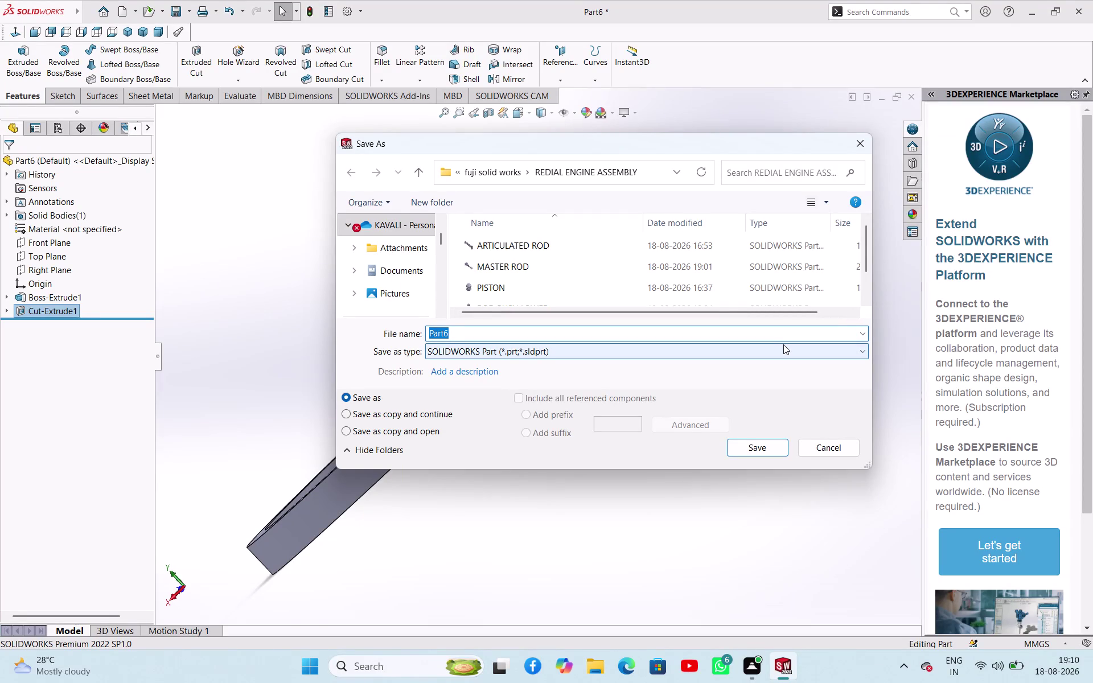
Save the split ring as PISTON RING and start a new document.
text(PI)
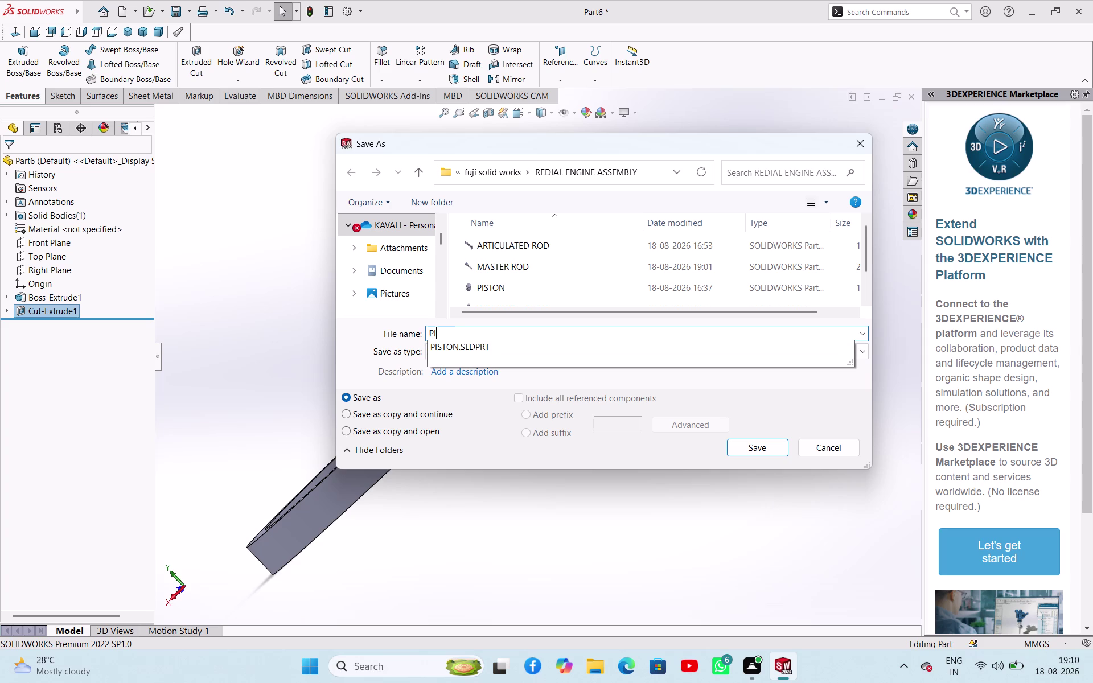
text(STON)
key(space)
text(RING)
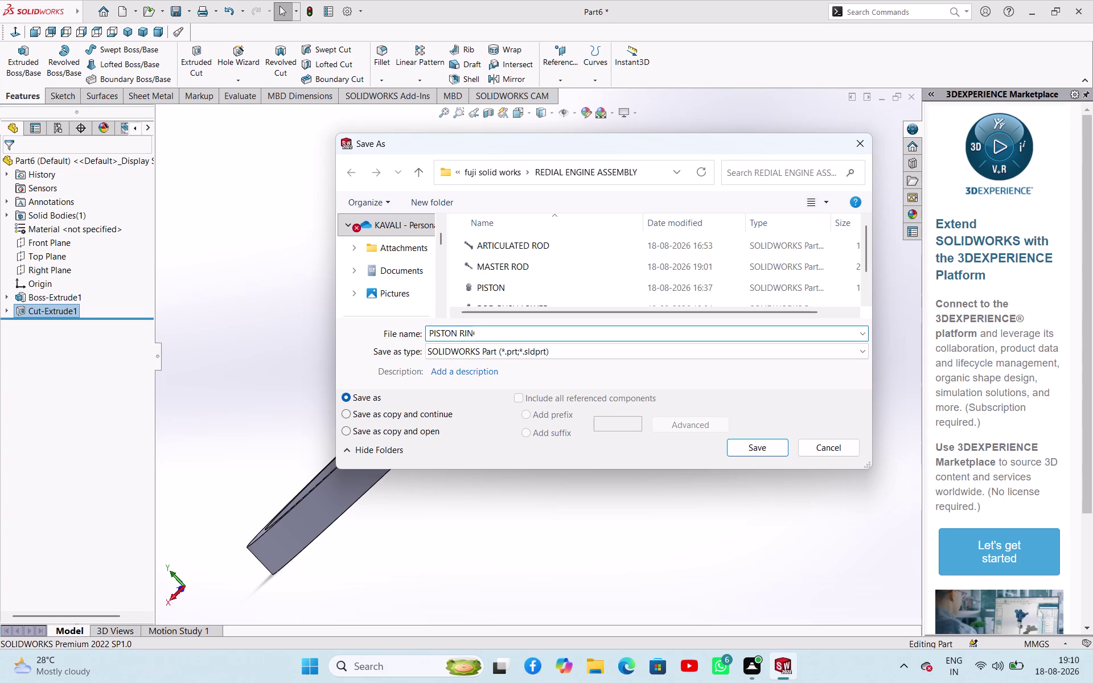
click(750, 451)
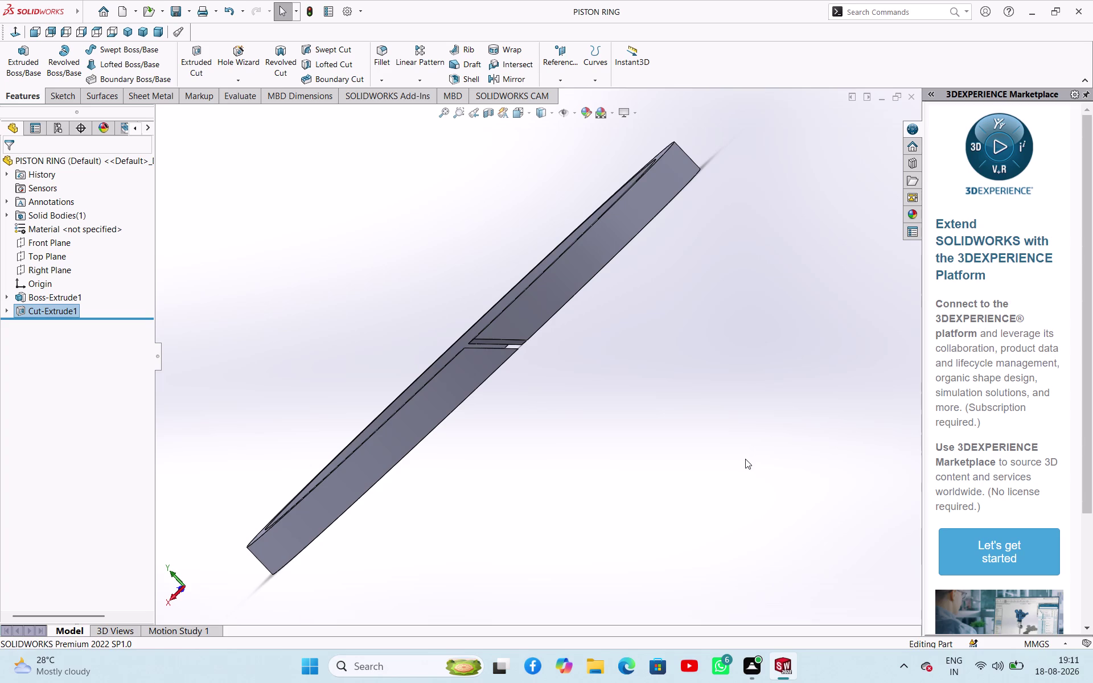
key(ctrl+s)
key(ctrl+n)
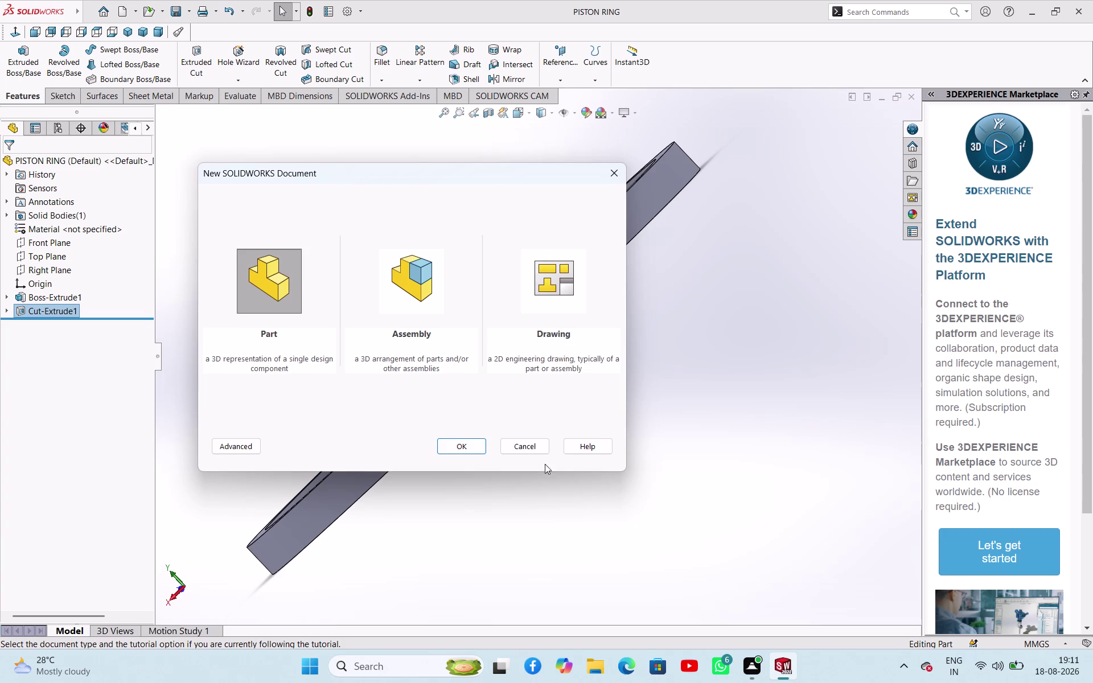
Create a new part and begin a sketch on the Front Plane.
click(478, 444)
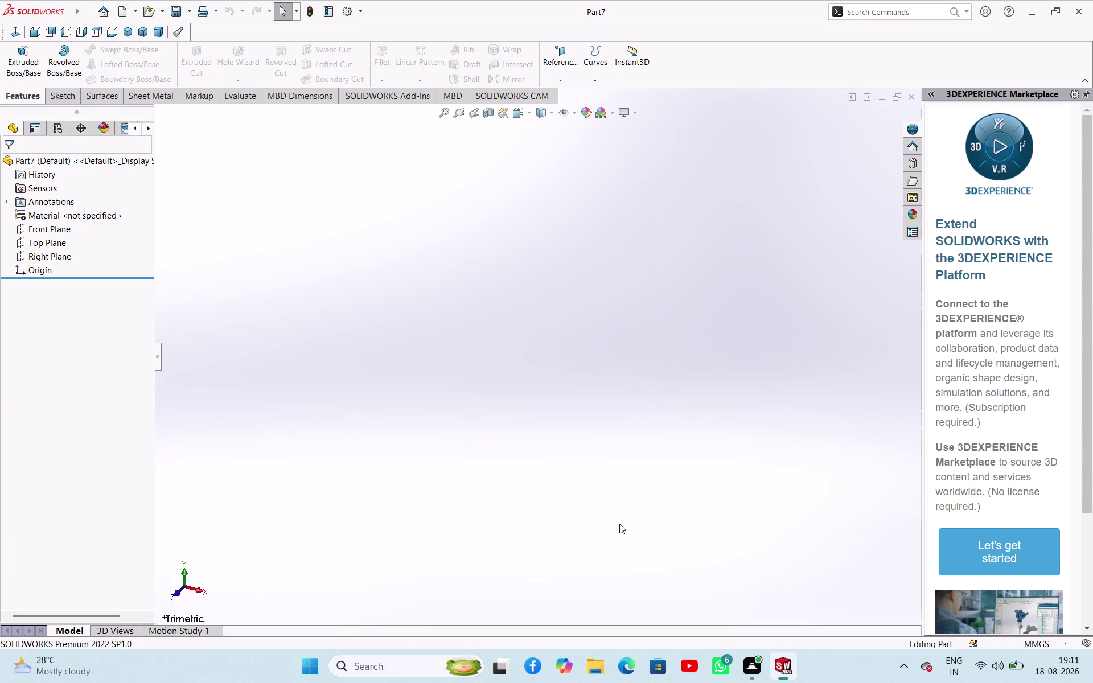
click(55, 230)
click(69, 216)
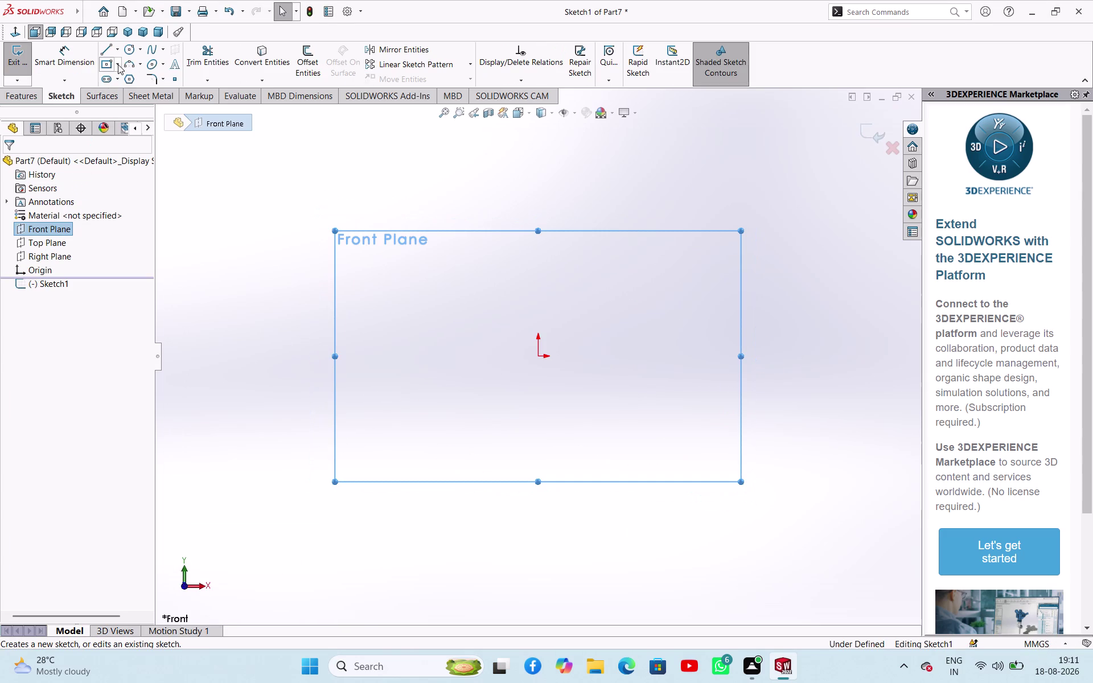
Draw a 70 mm vertical midpoint centreline through the origin.
click(121, 54)
click(127, 76)
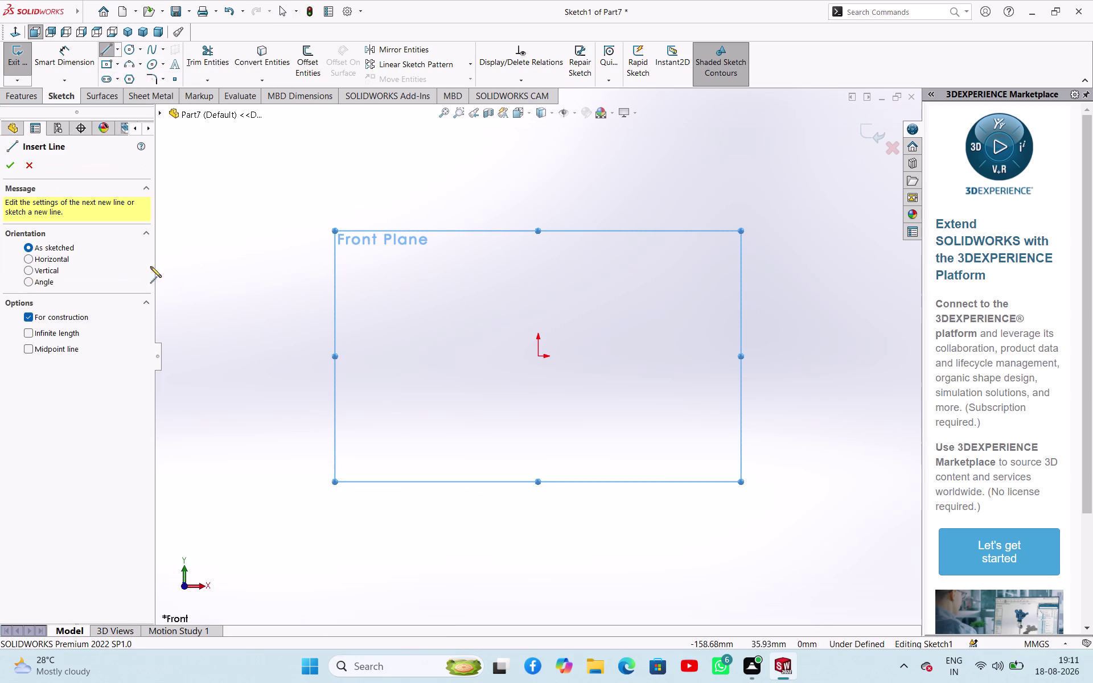
click(35, 349)
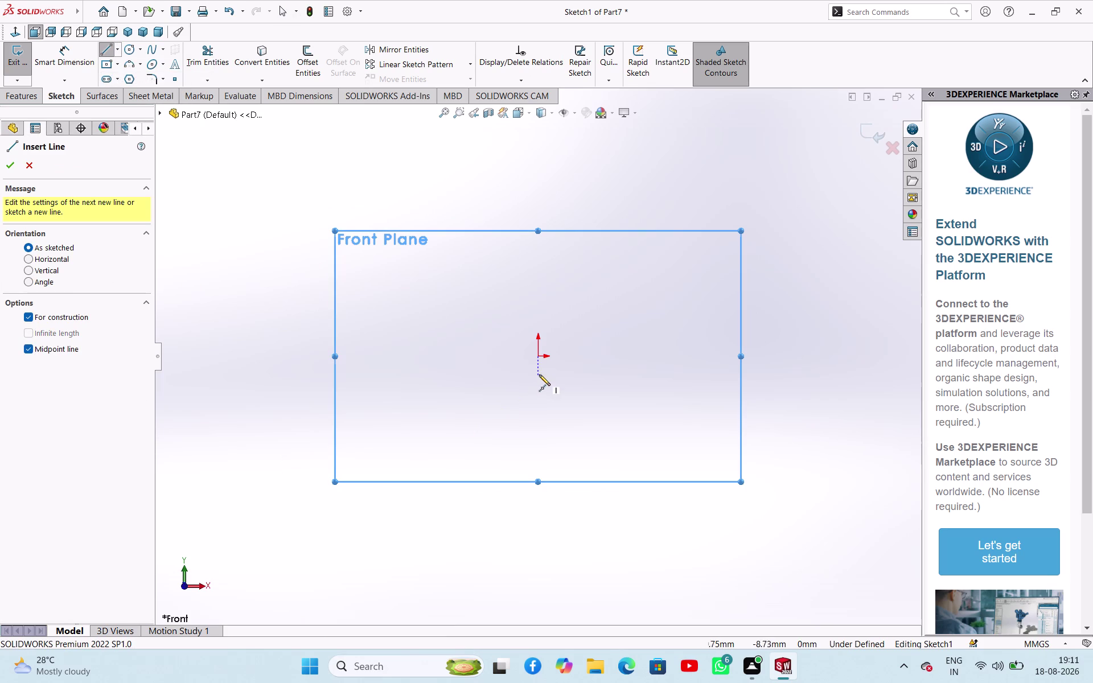
click(537, 359)
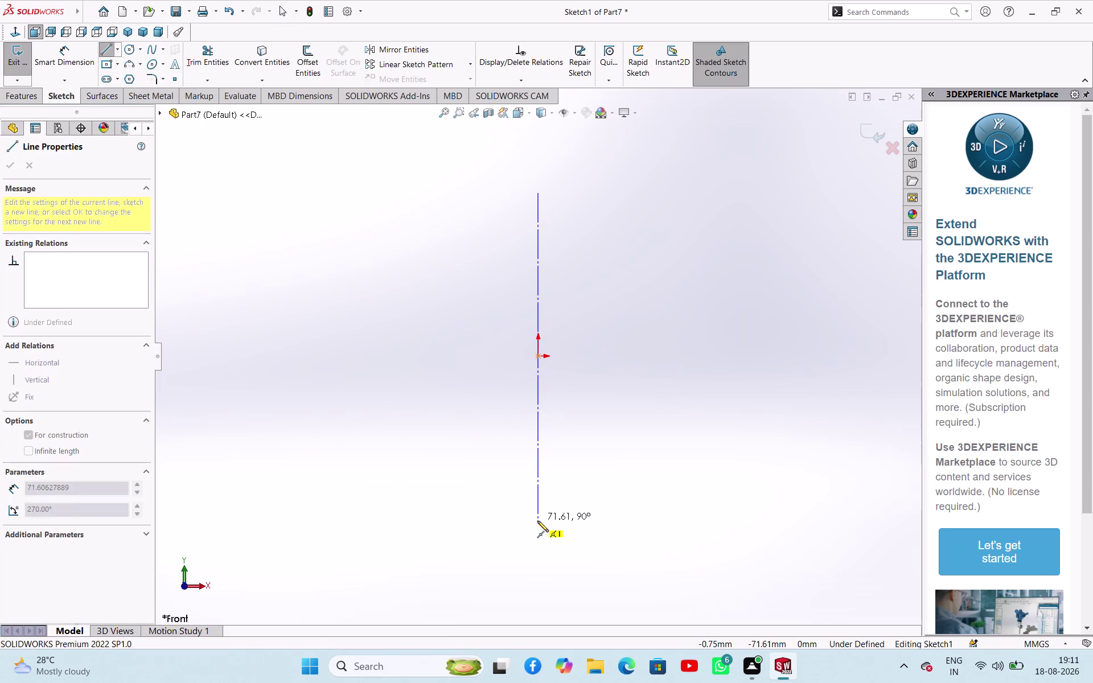
click(538, 521)
right_click(606, 446)
click(629, 457)
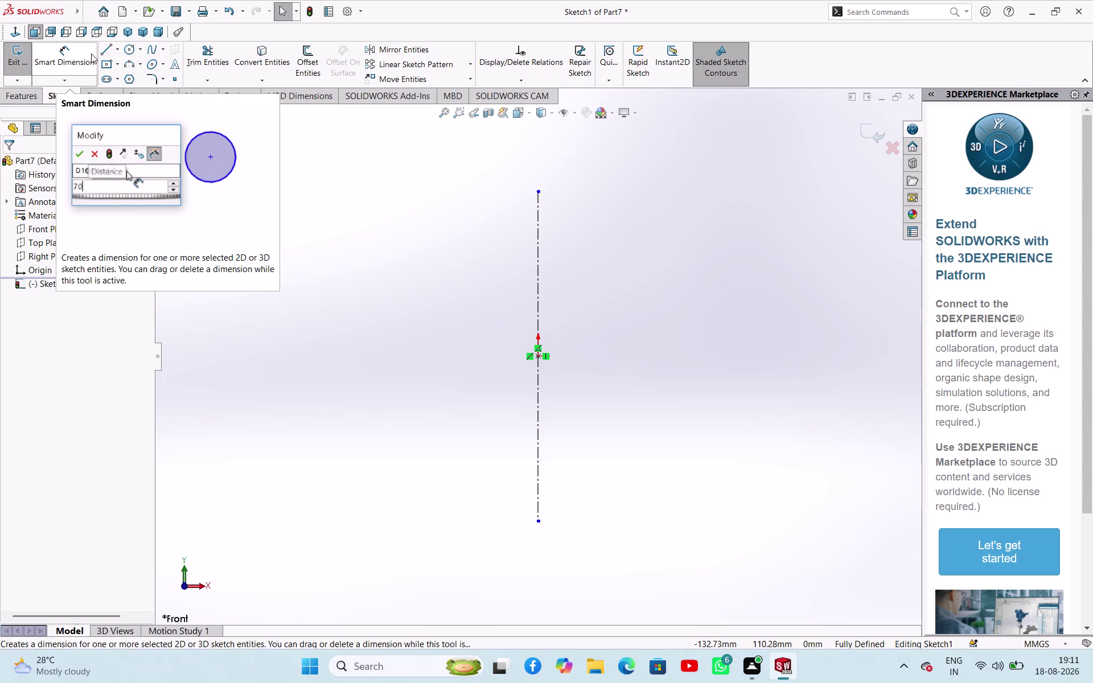
click(102, 52)
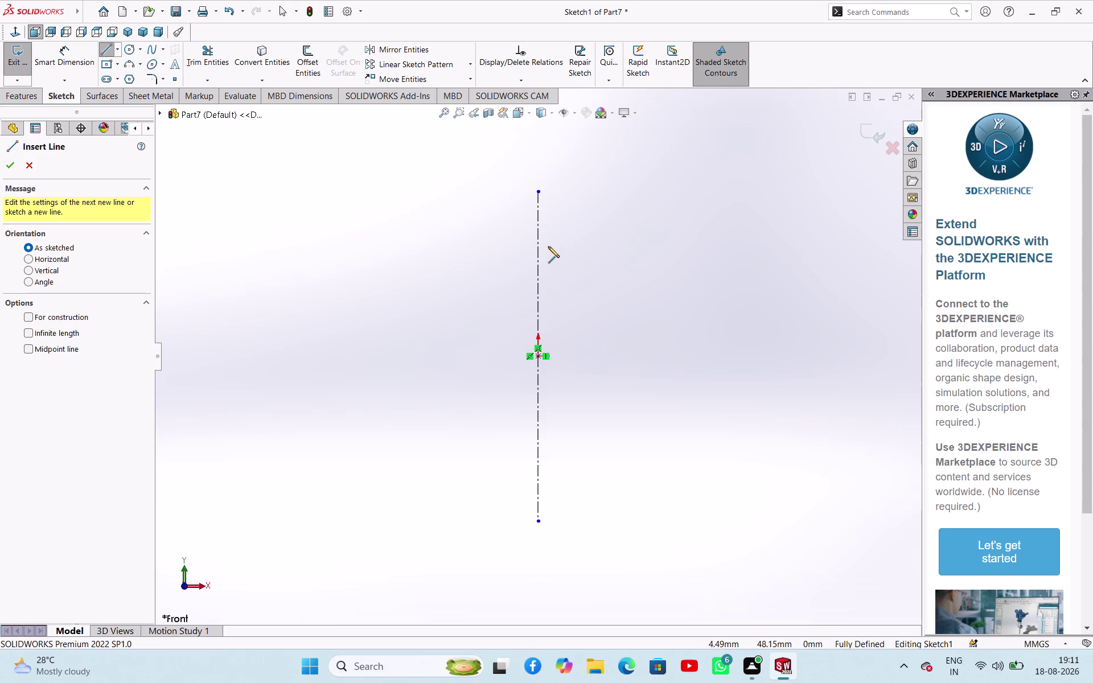
Draw the closed stepped L-shaped profile beside the centreline.
click(540, 234)
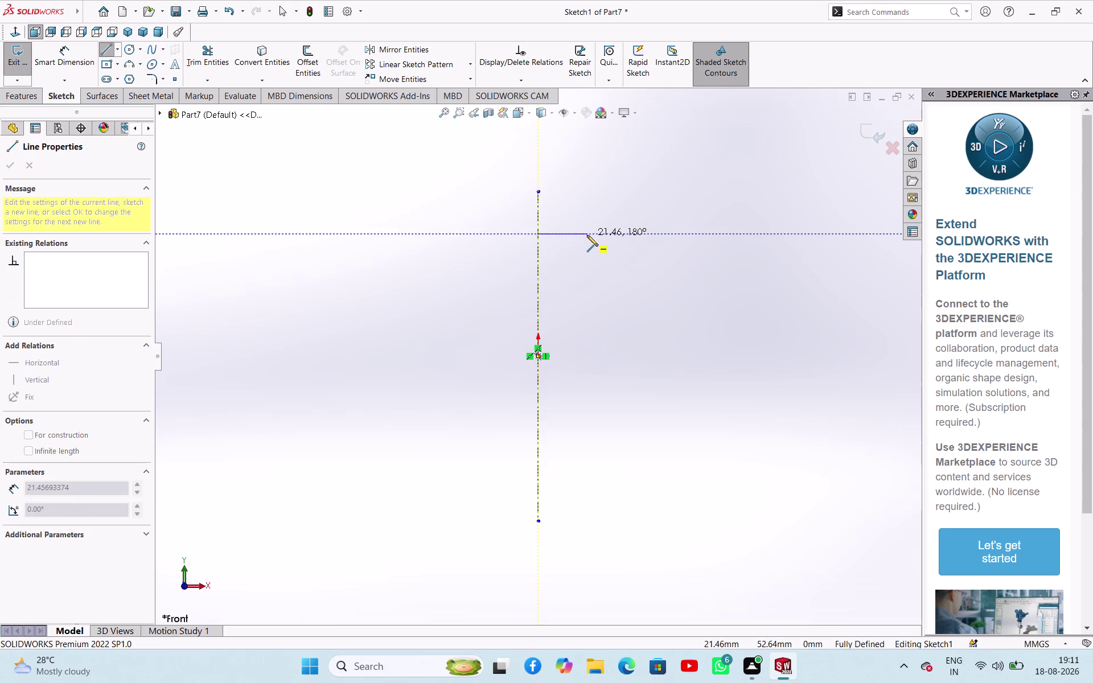
click(587, 234)
click(588, 257)
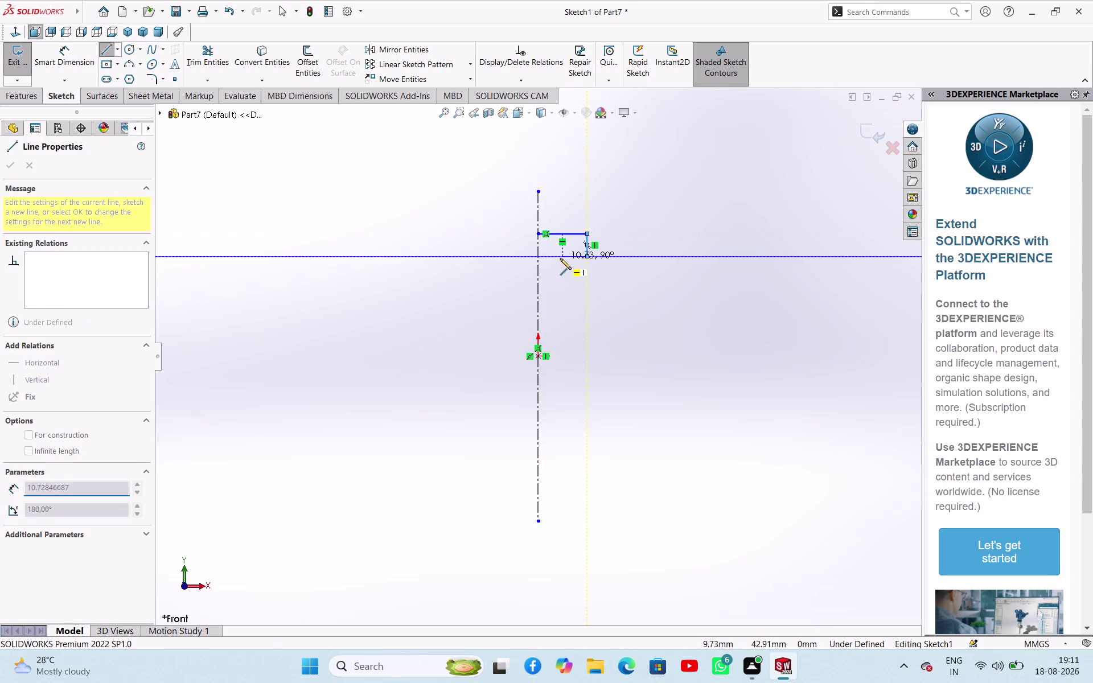
click(557, 257)
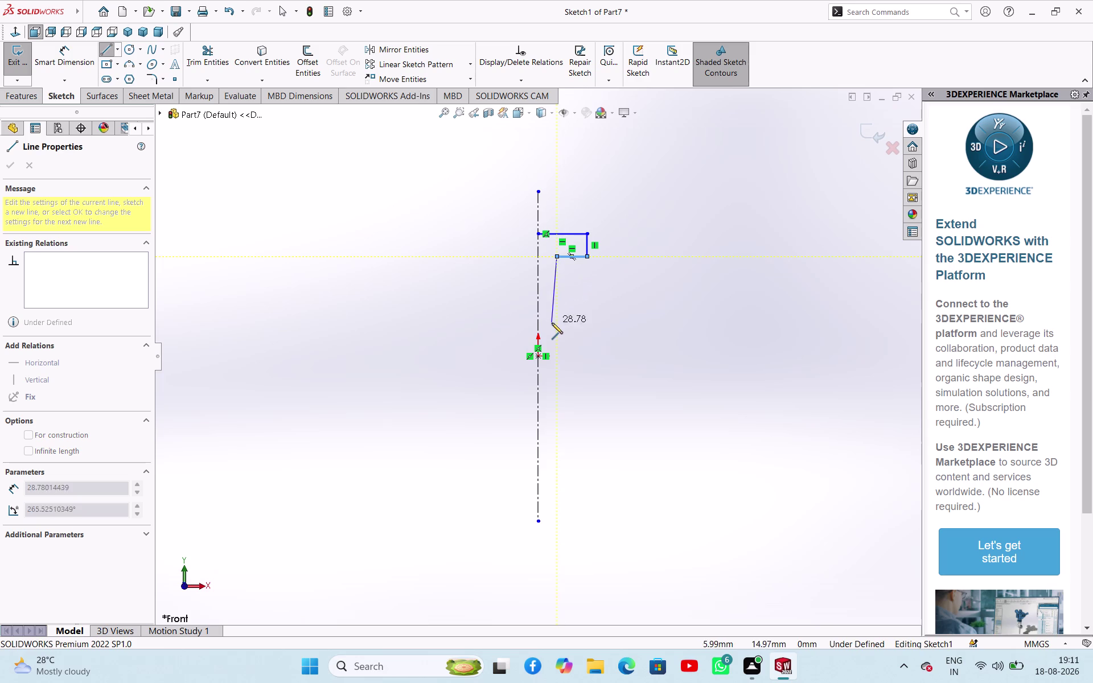
click(557, 330)
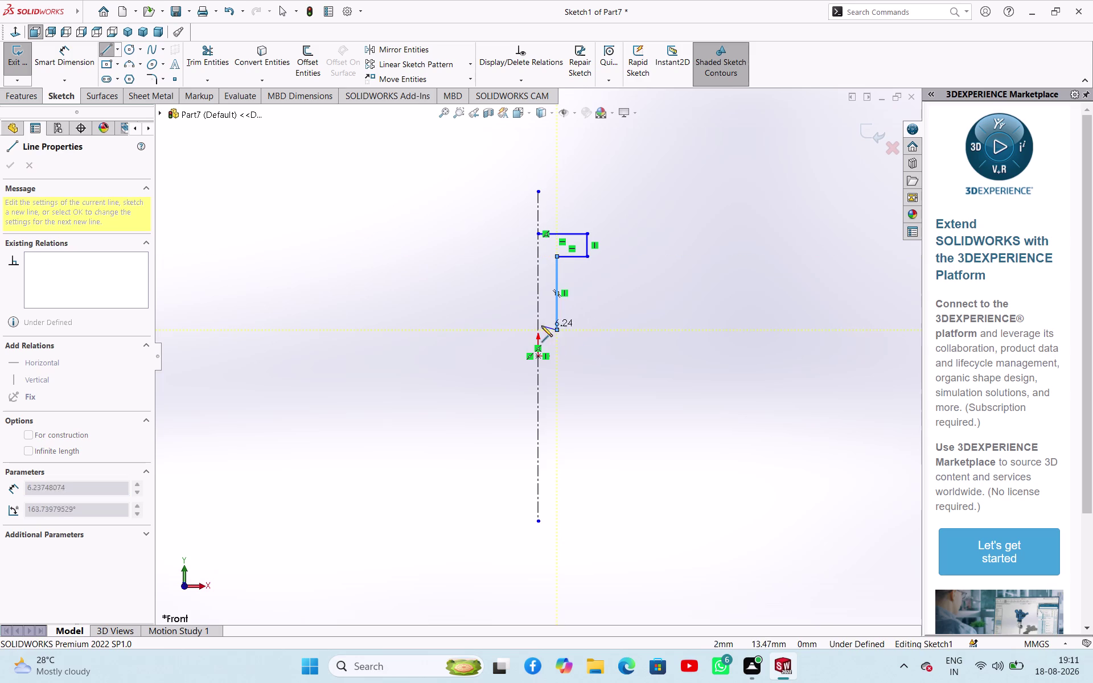
click(539, 329)
right_click(487, 306)
click(504, 310)
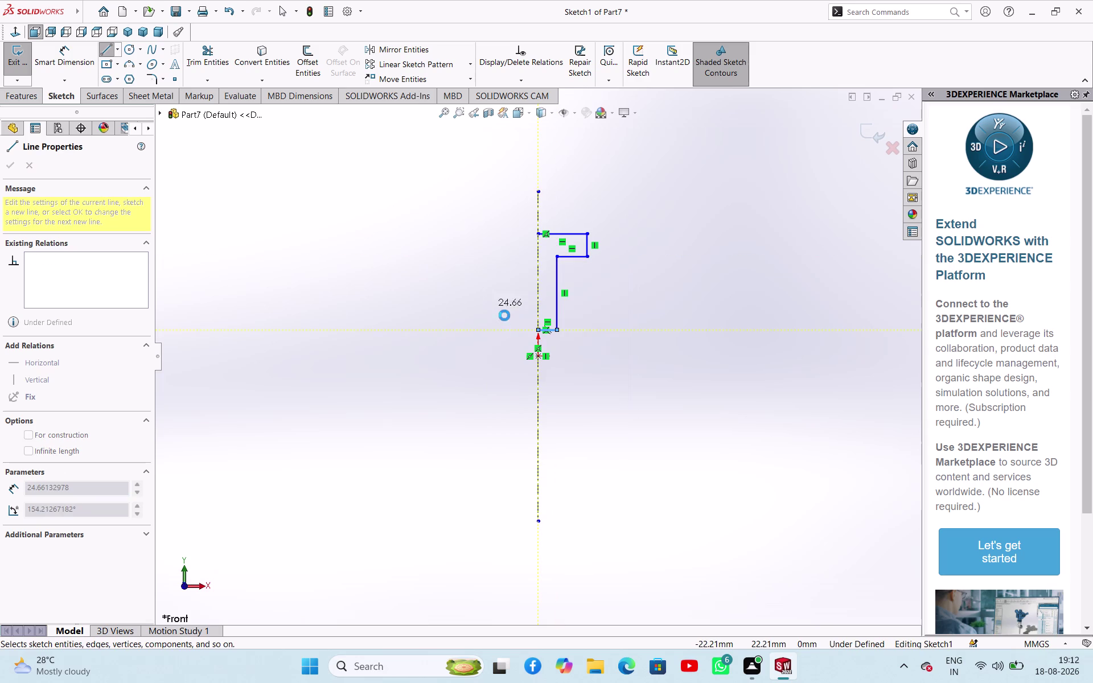
right_drag(495, 330, 495, 233)
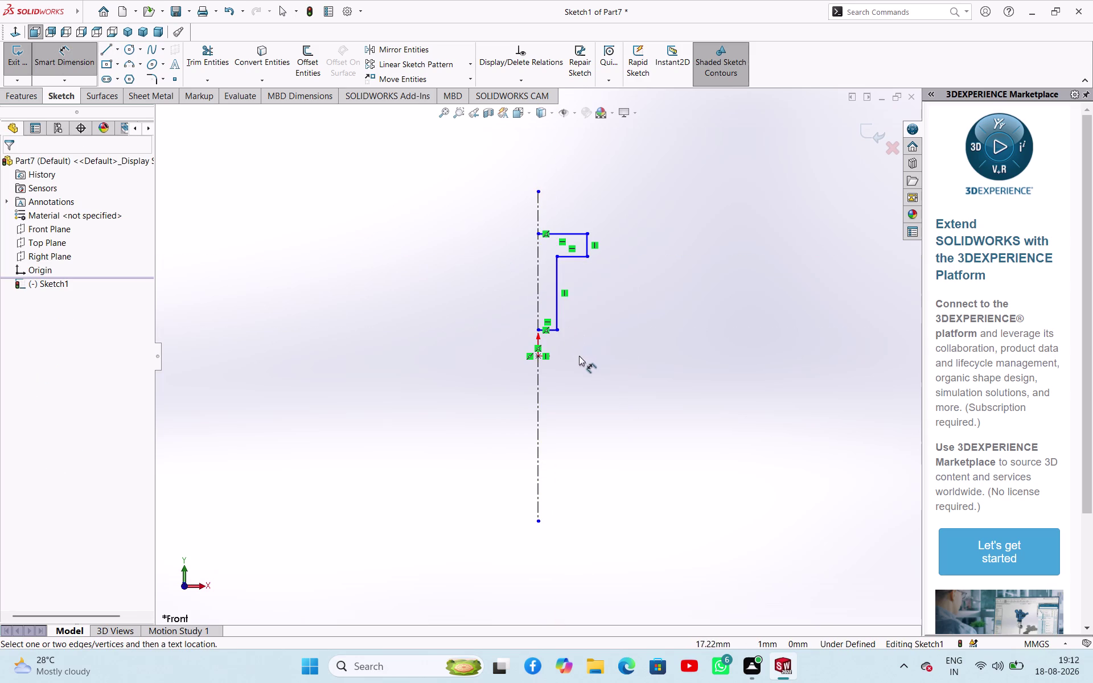
Dimension the head height 7 mm and the profile length 50 mm.
click(589, 243)
click(626, 248)
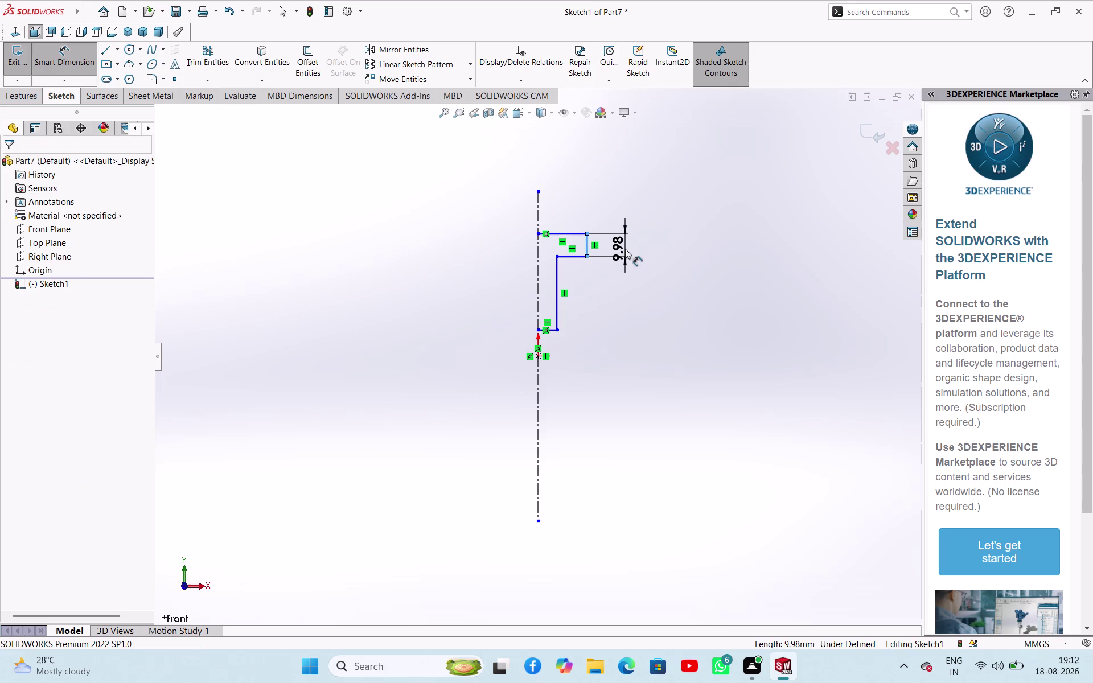
key(7)
key(Return)
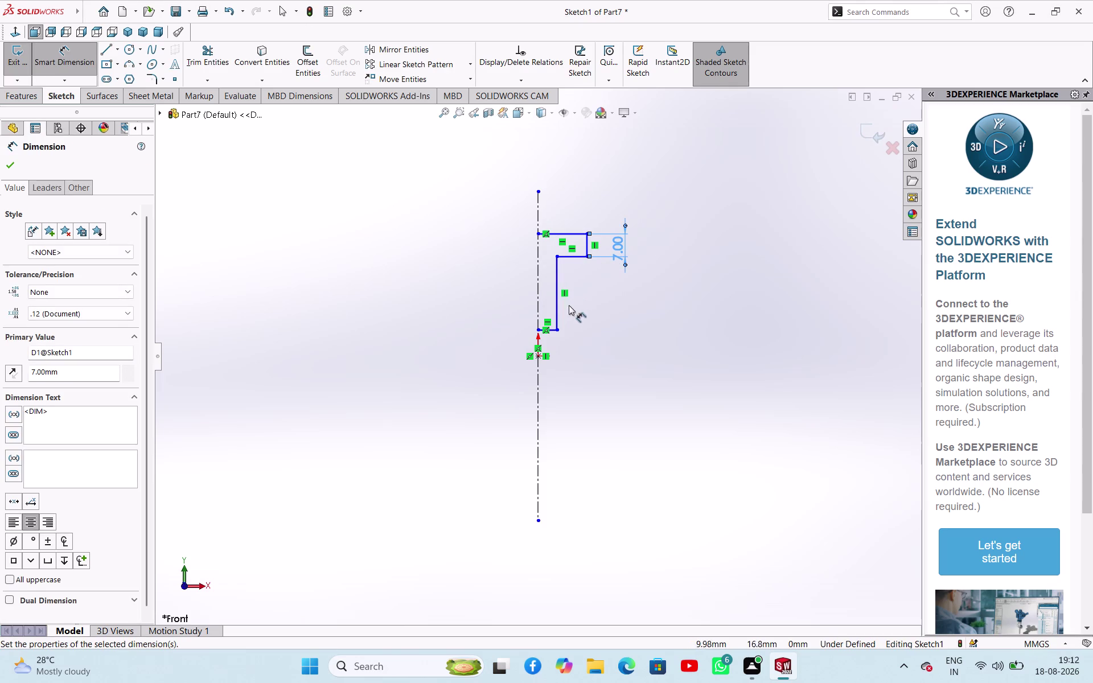
click(551, 333)
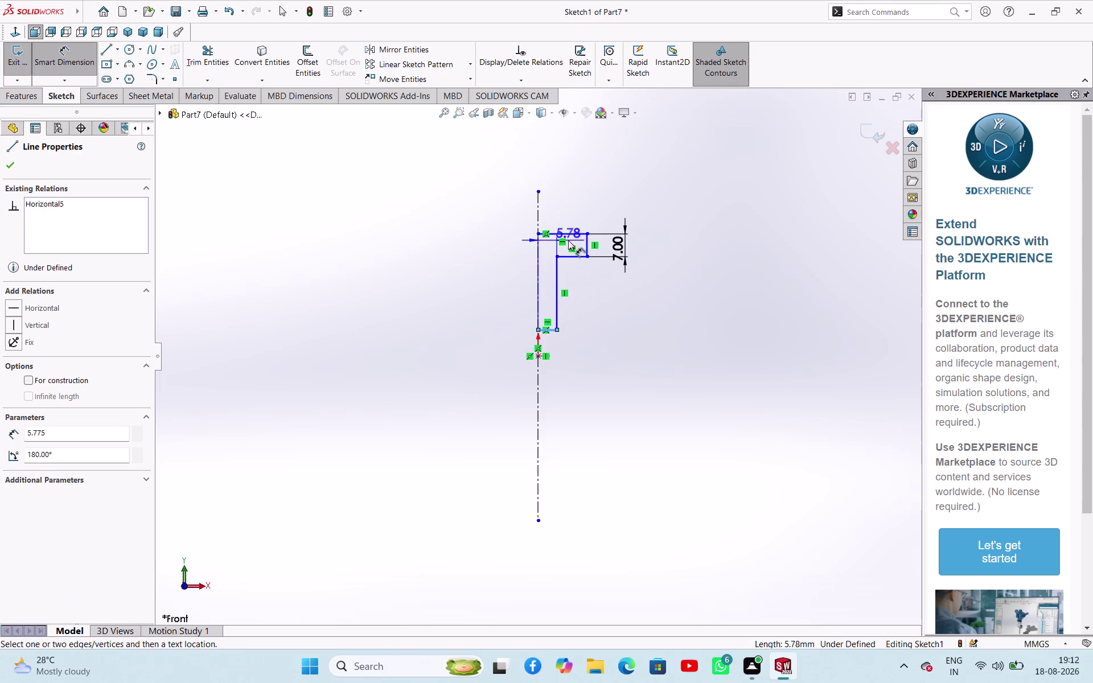
click(574, 234)
click(681, 284)
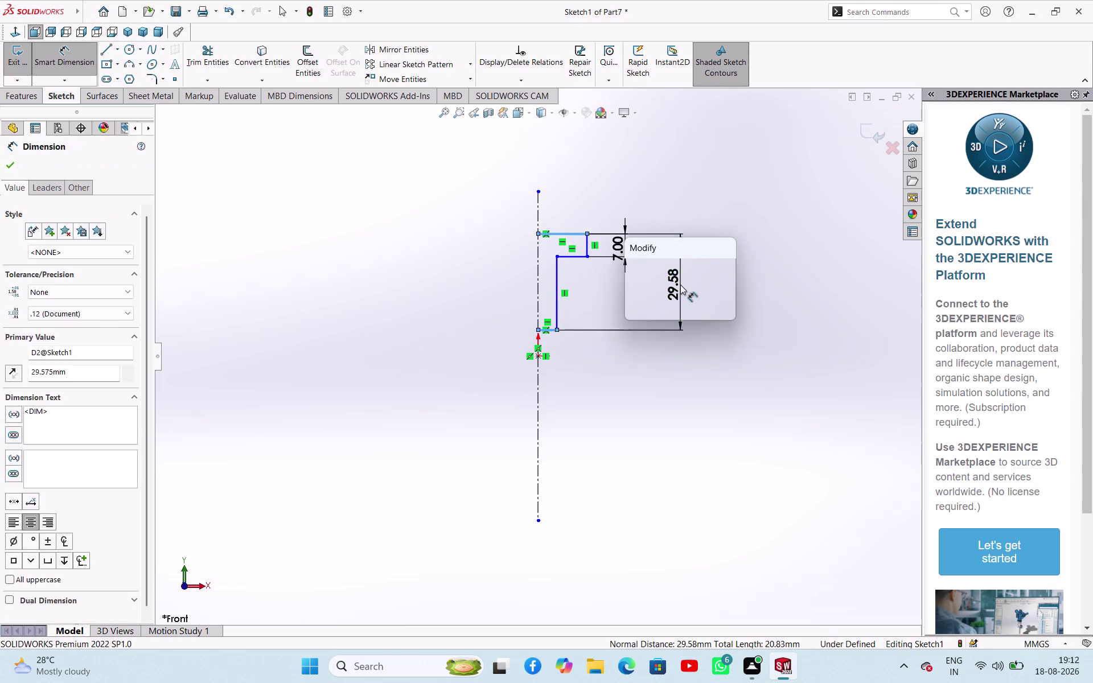
text(50)
key(Return)
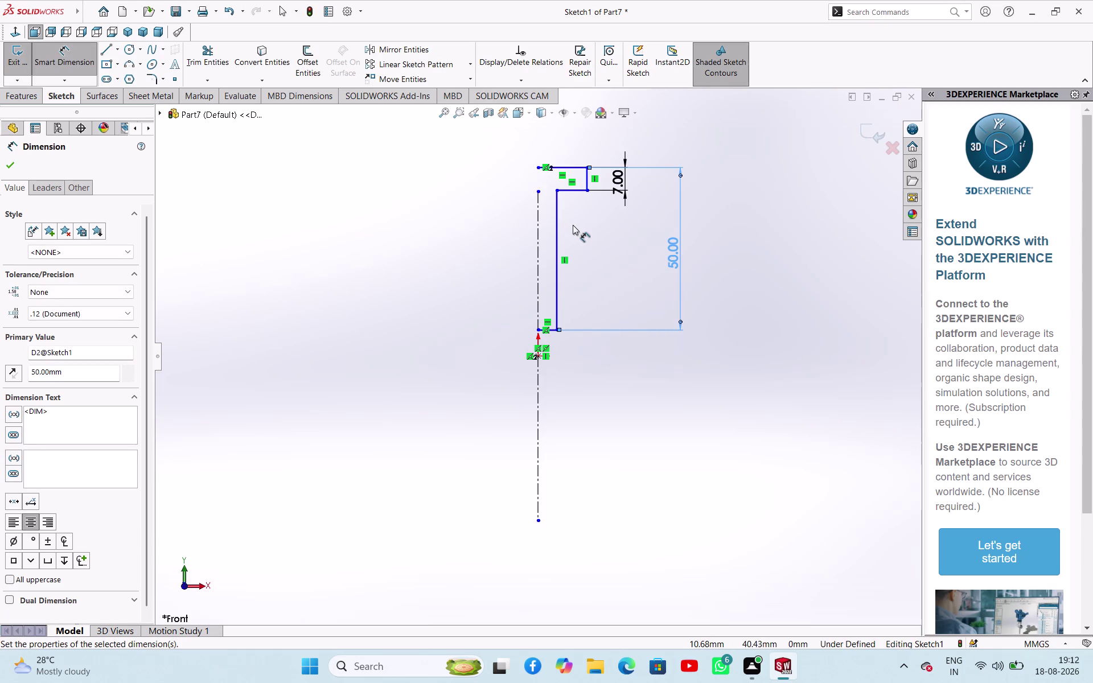
Dimension the shank width 5 mm and the head width 7.5 mm.
click(552, 329)
click(575, 371)
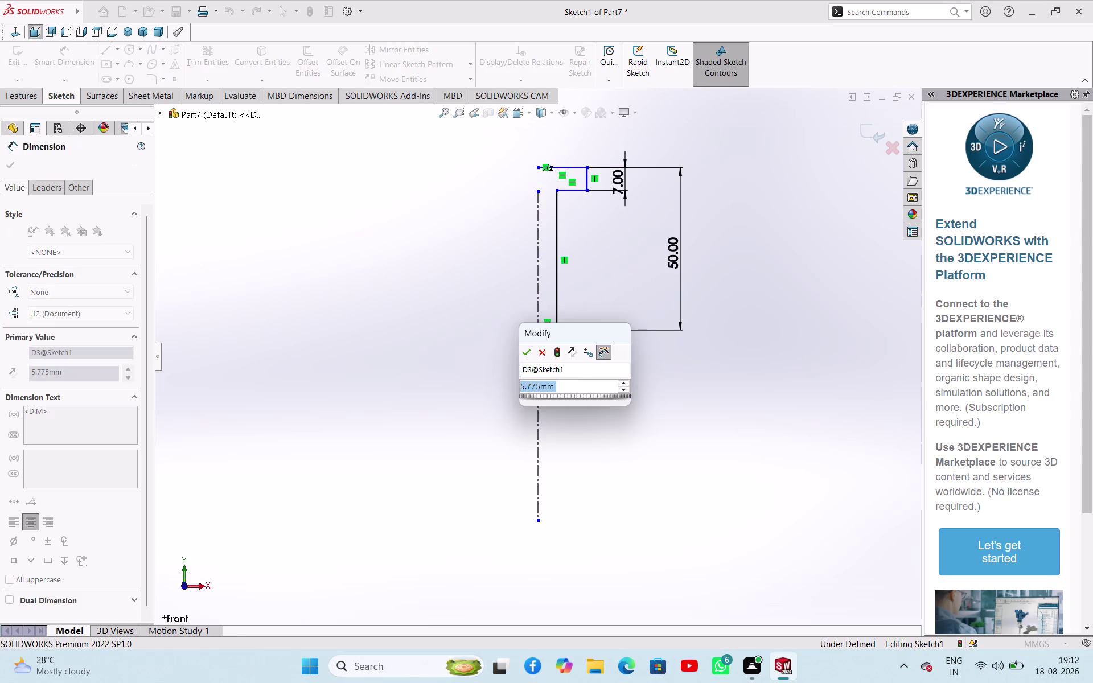
key(5)
key(Return)
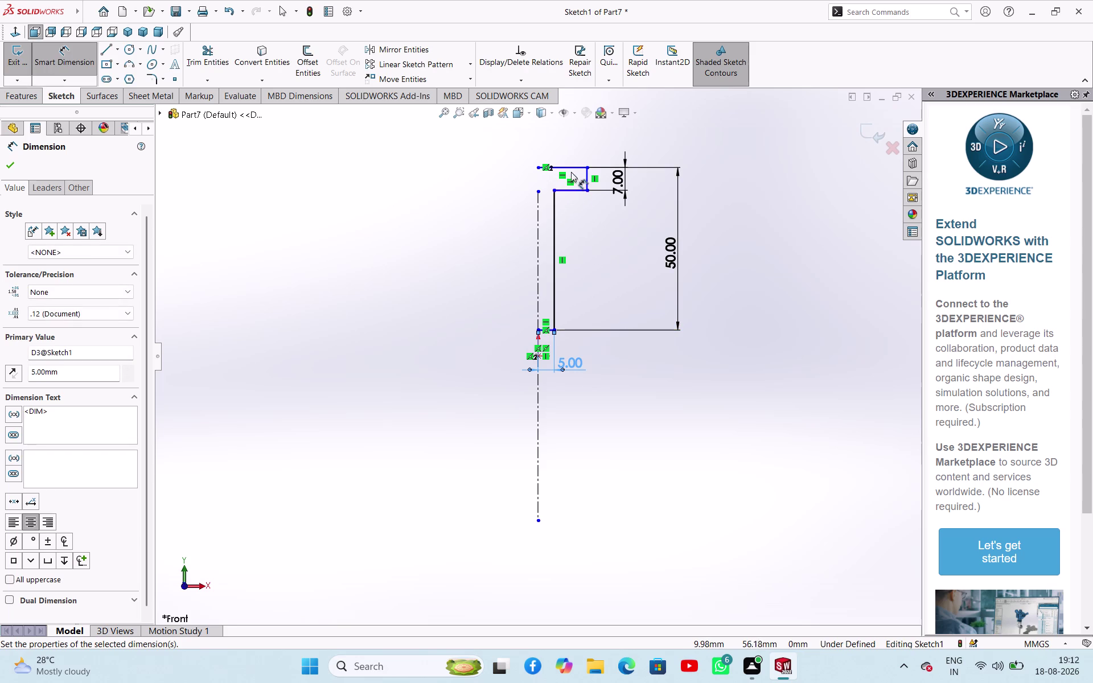
click(572, 167)
click(595, 137)
text(7)
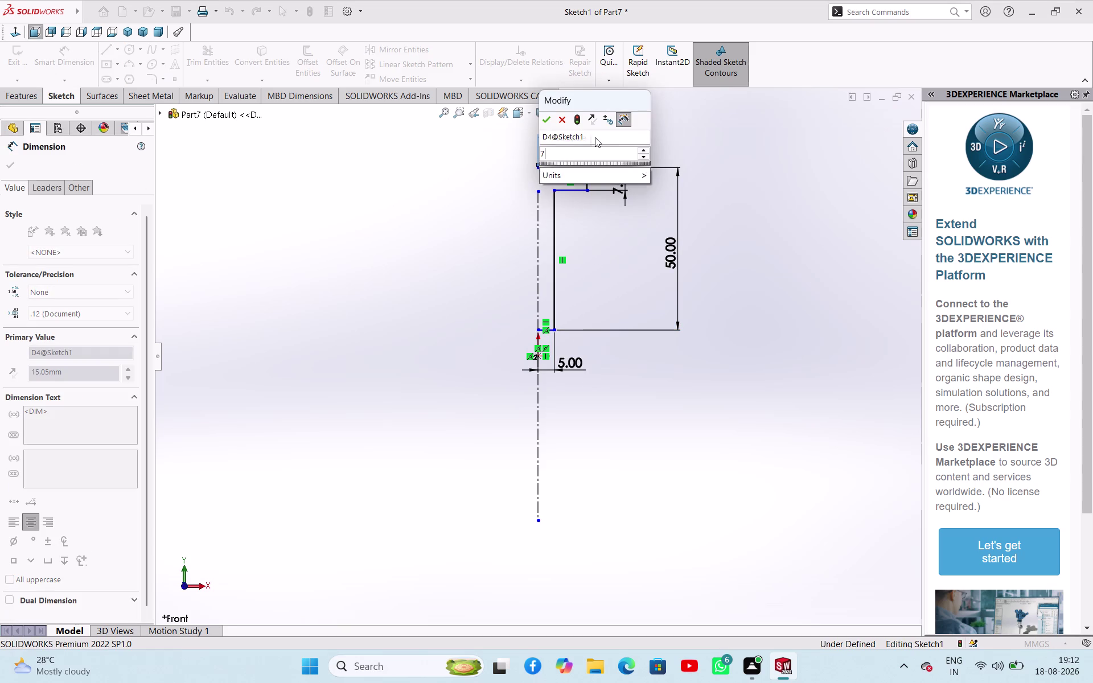
text(.5)
key(Return)
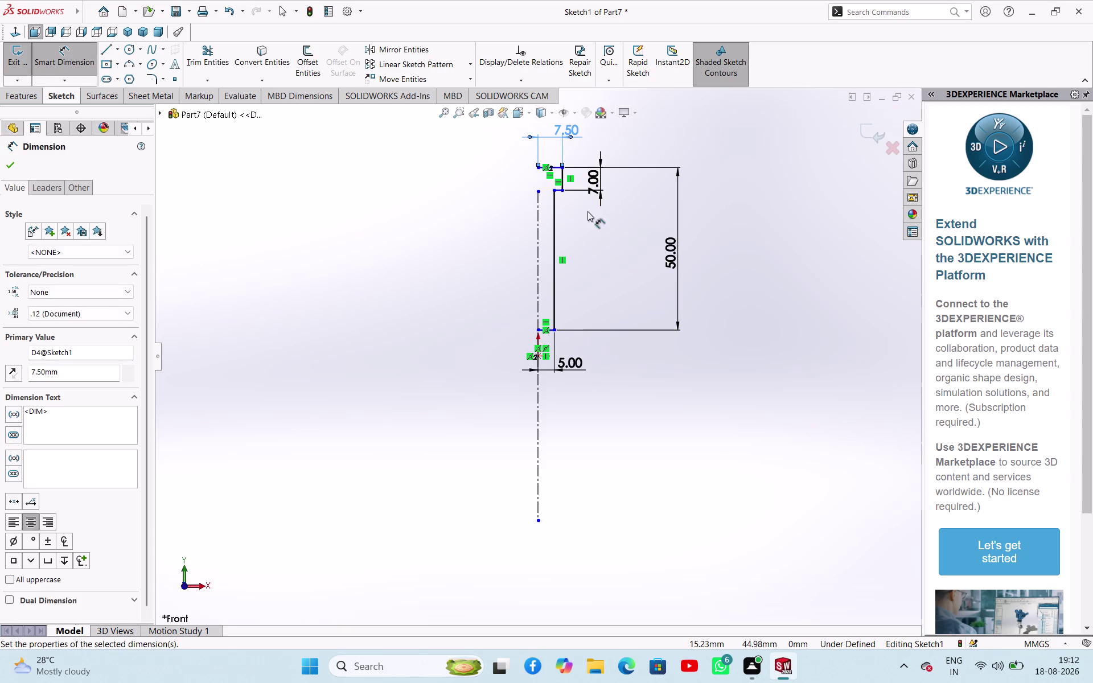
scroll(down, 3)
scroll(up, 3)
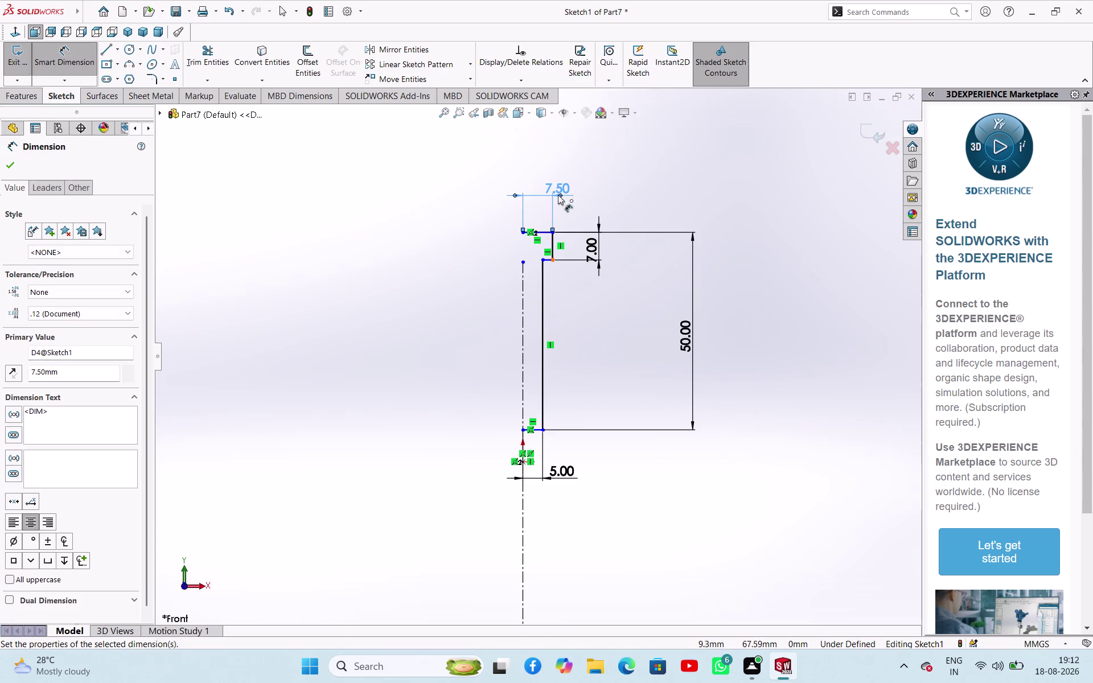
right_click(396, 205)
click(419, 243)
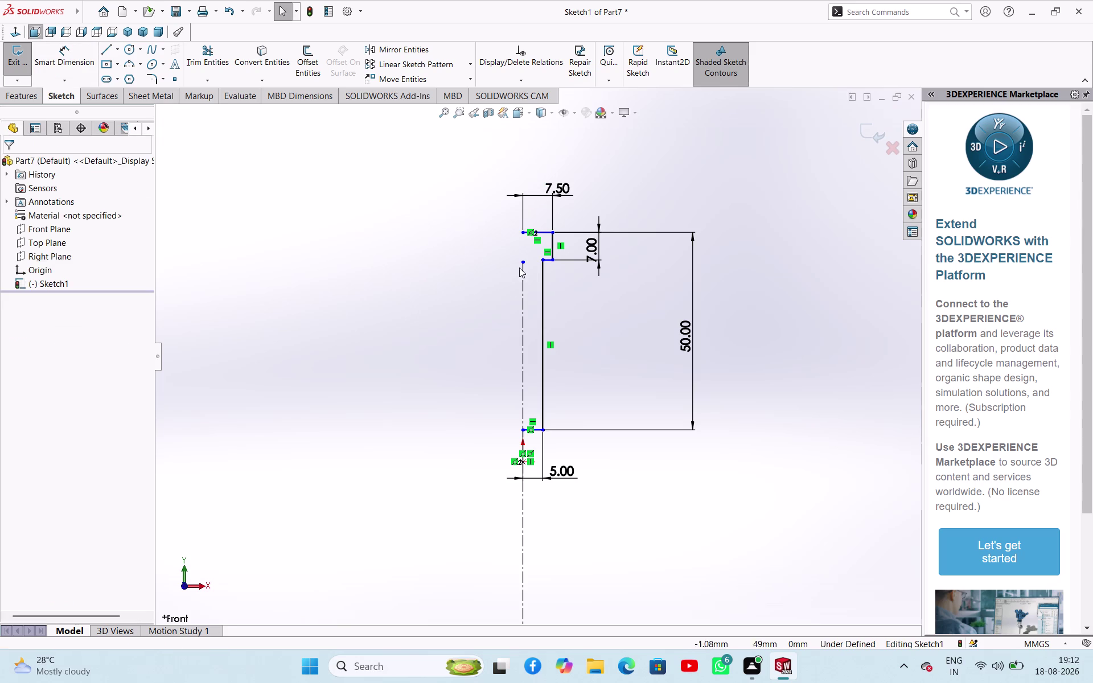
Extend the centreline above the pin profile.
drag(525, 263, 524, 189)
click(448, 265)
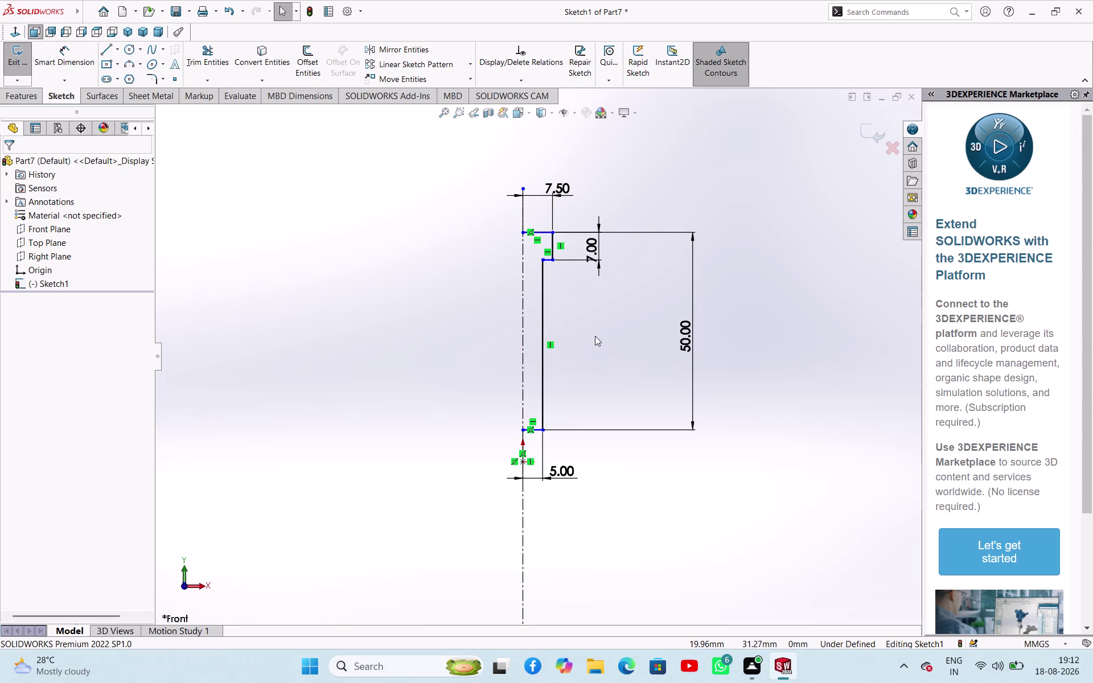
scroll(down, 3)
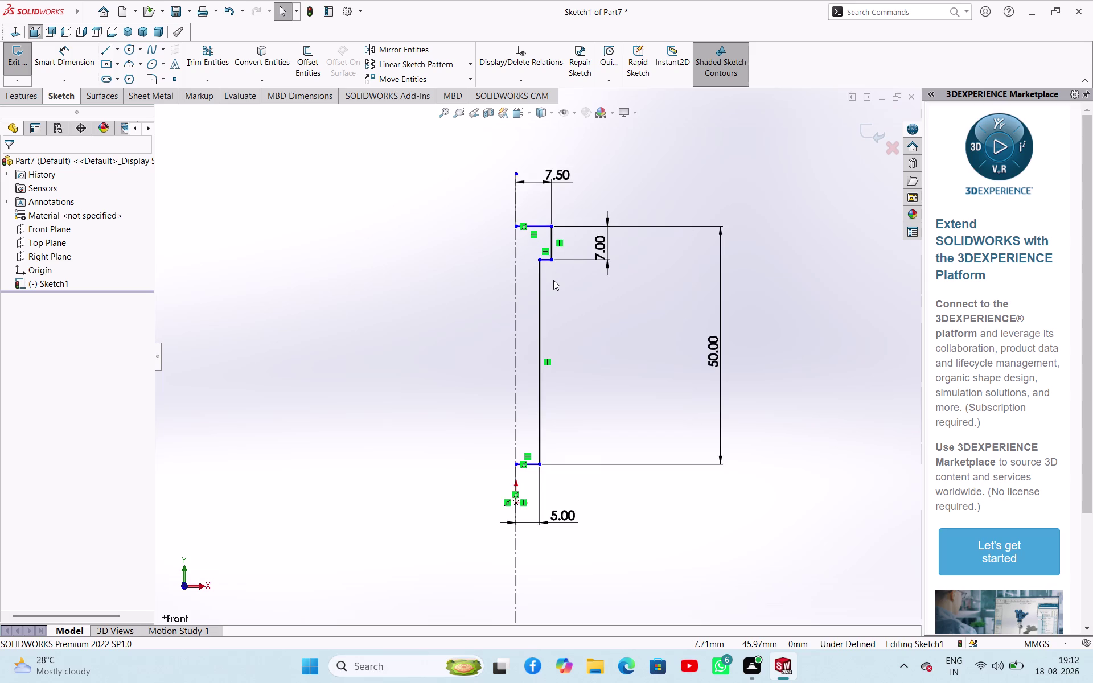
scroll(up, 3)
scroll(down, 3)
scroll(up, 3)
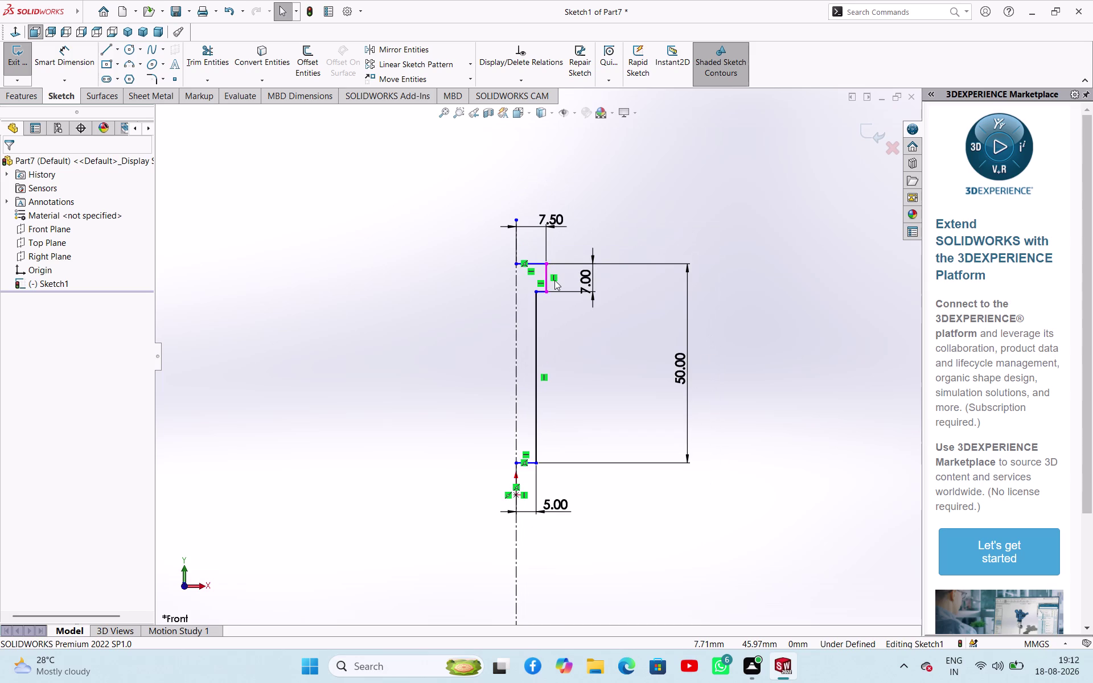
scroll(down, 3)
right_drag(577, 443, 601, 343)
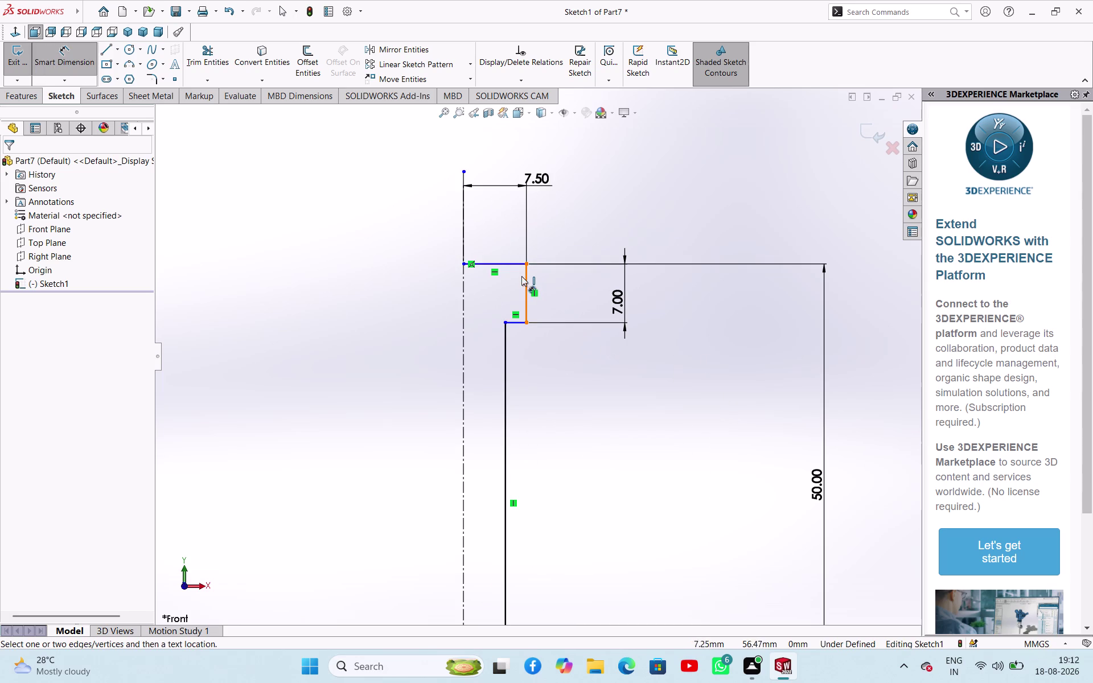
Discard the redundant head and profile dimensions and exit the sketch.
click(507, 265)
click(538, 227)
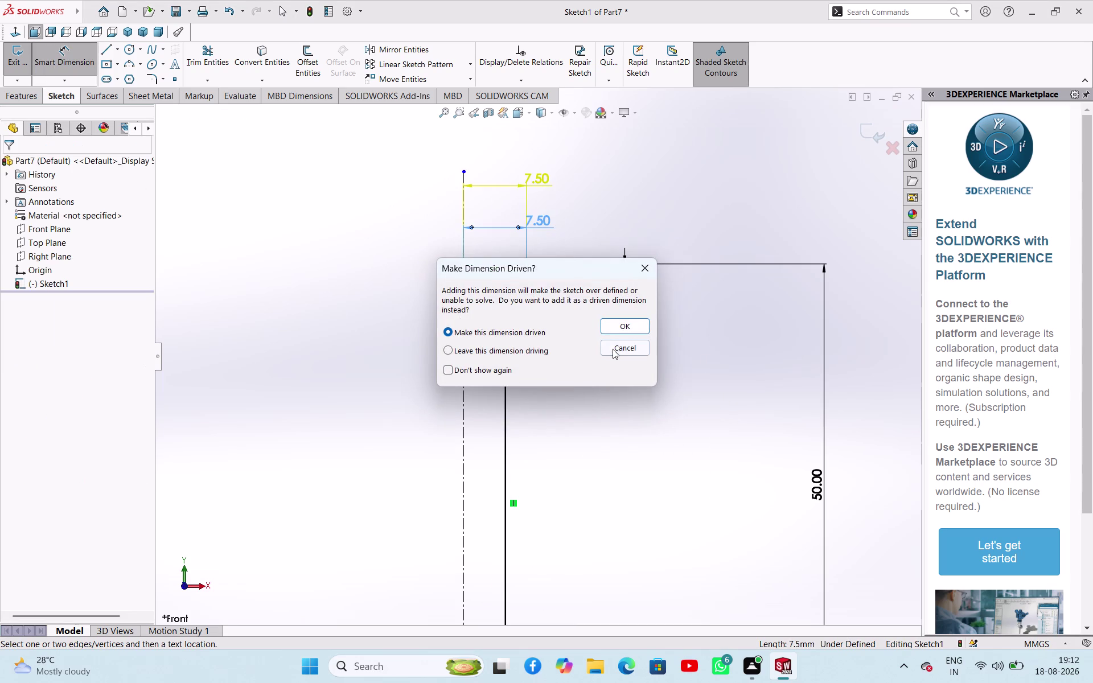
click(616, 350)
right_drag(585, 475, 591, 384)
right_drag(604, 473, 631, 343)
click(512, 324)
click(638, 386)
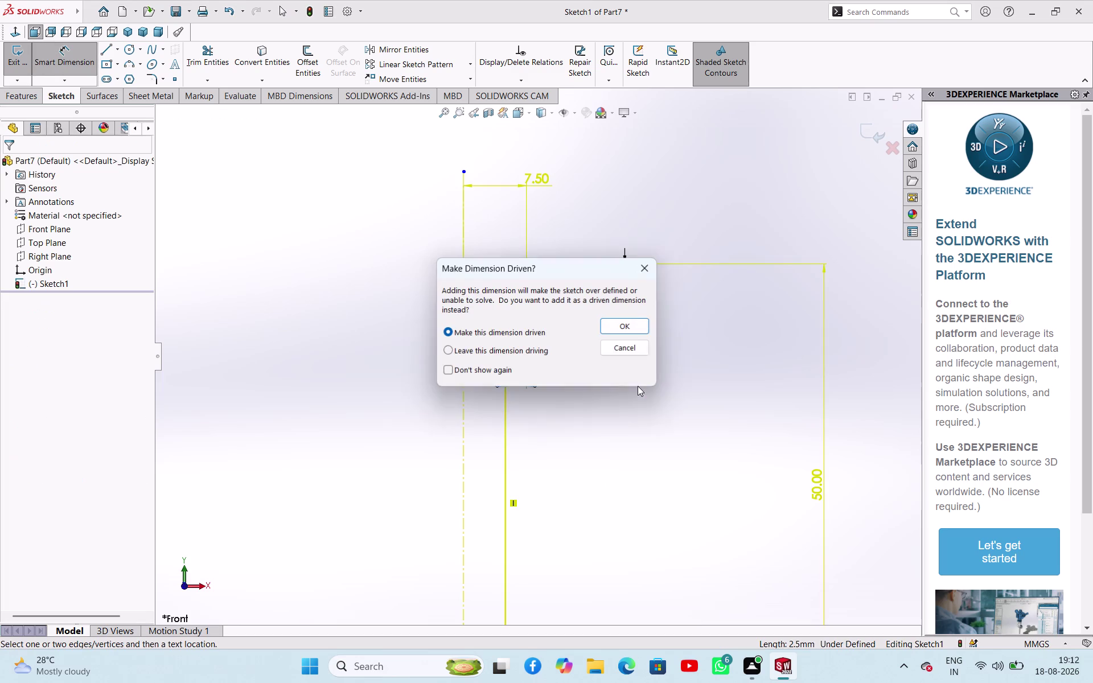
click(622, 341)
scroll(up, 3)
scroll(up, 3)
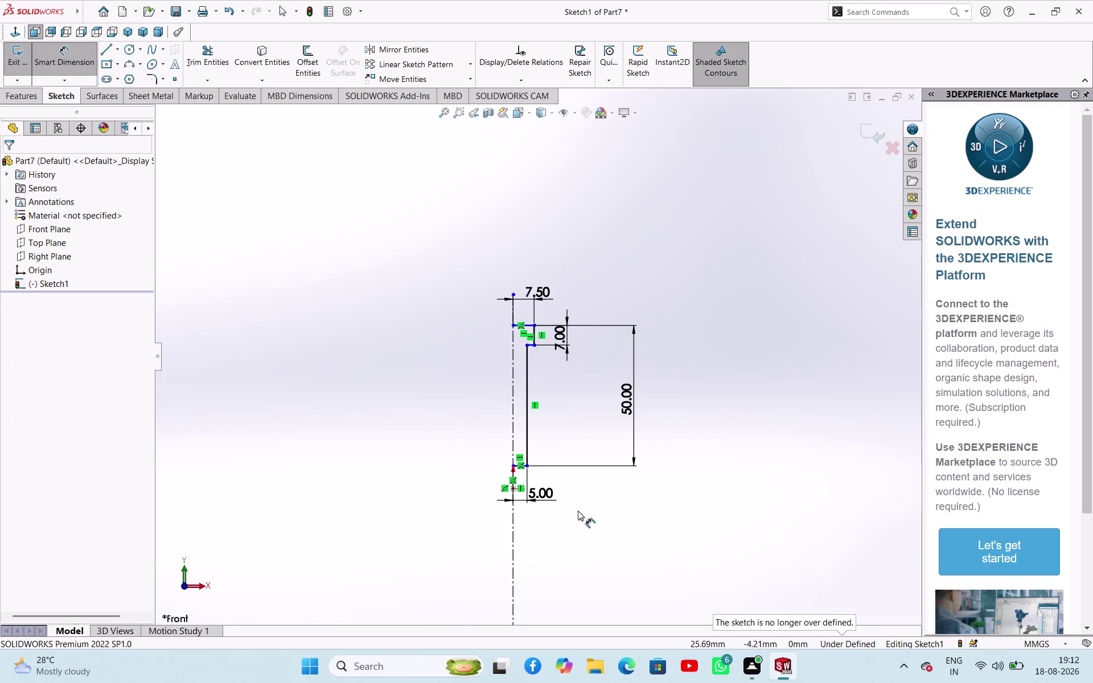
scroll(down, 3)
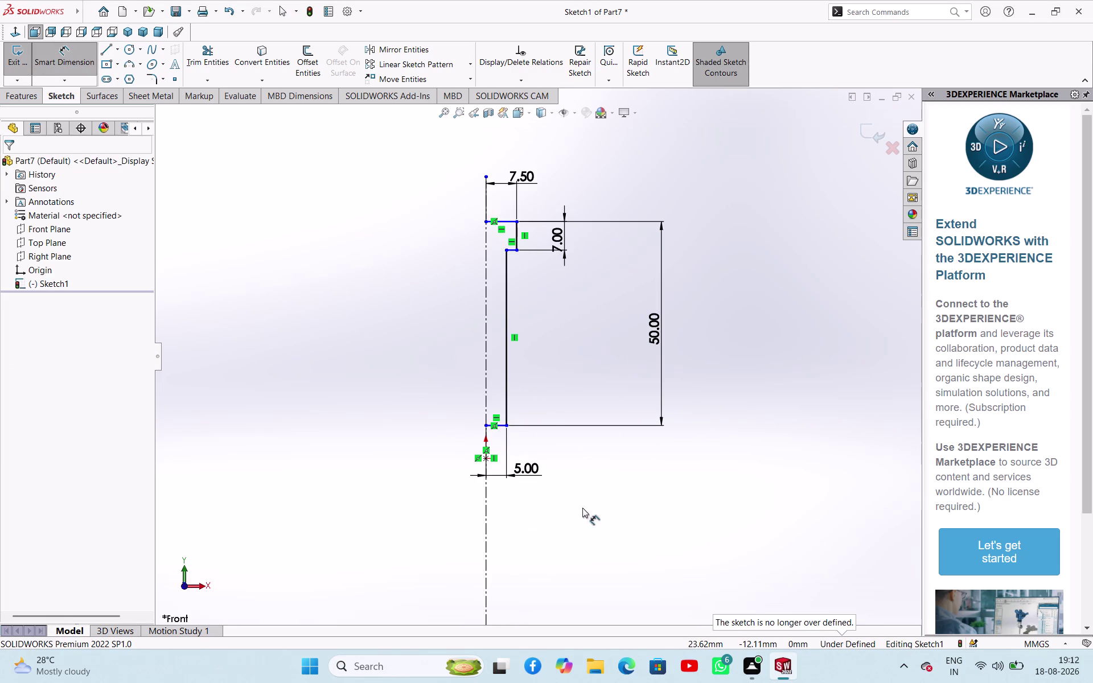
click(27, 56)
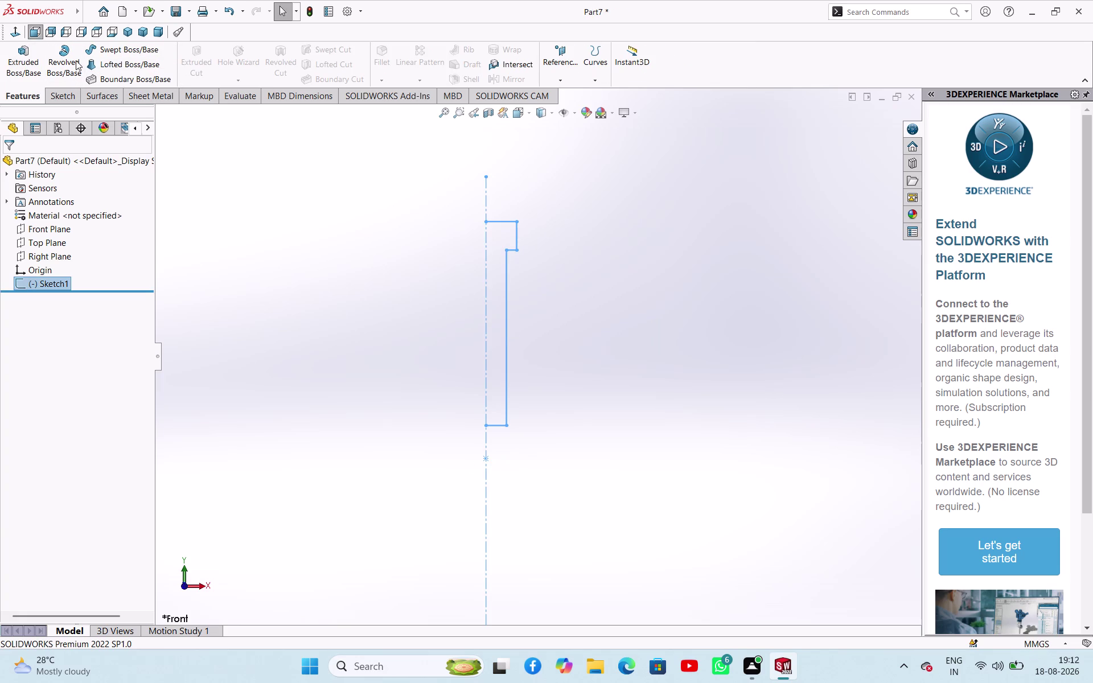
Revolve the stepped profile a full 360° into a solid headed pin and save.
click(64, 46)
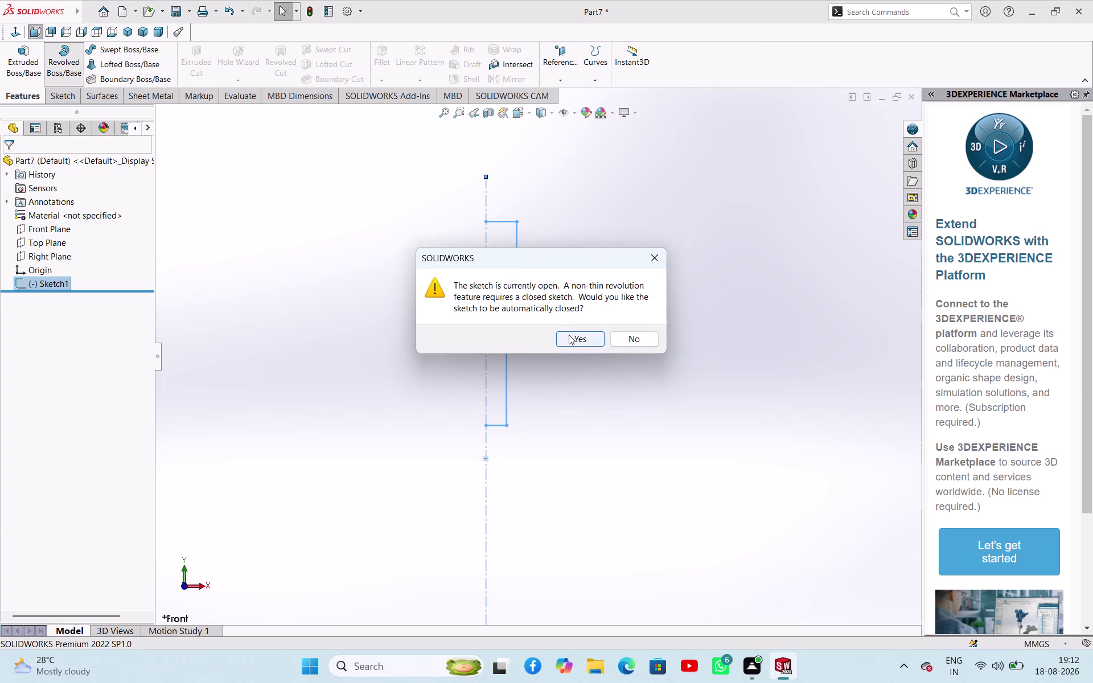
click(568, 335)
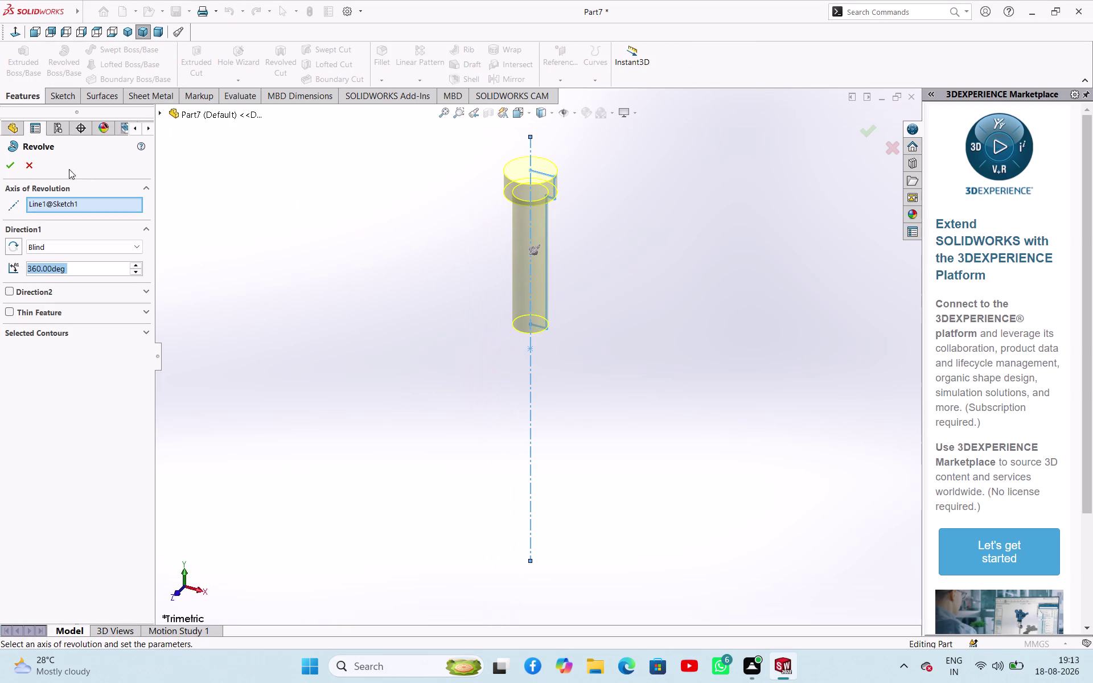
click(12, 161)
click(260, 243)
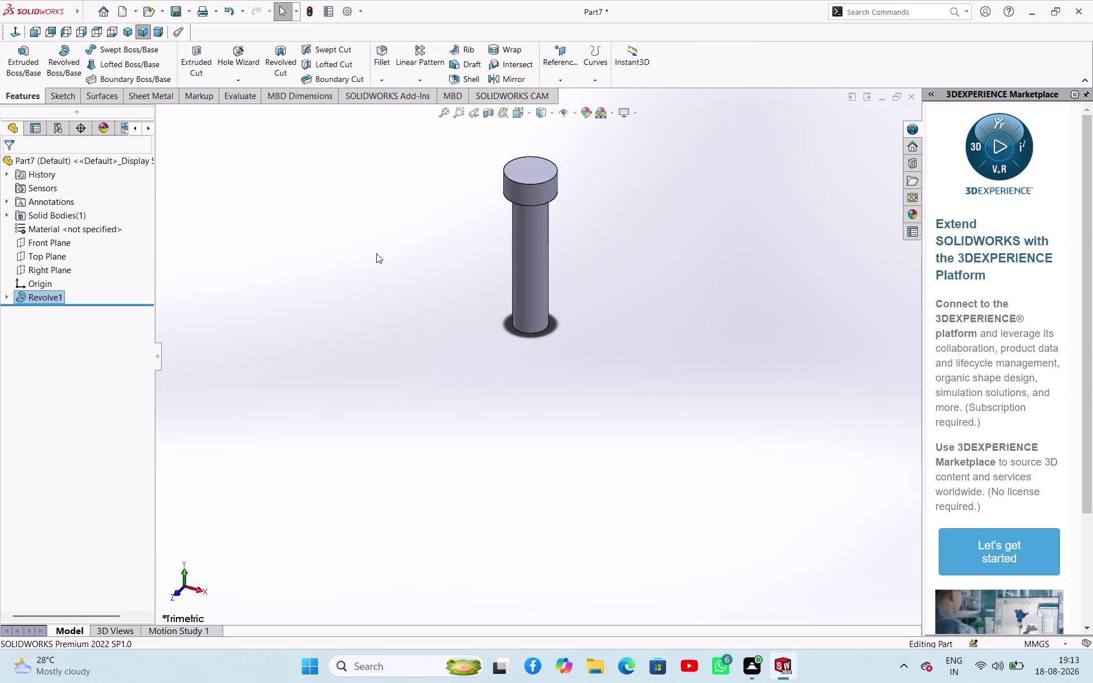
scroll(up, 3)
scroll(down, 3)
scroll(up, 3)
middle_drag(380, 248, 384, 216)
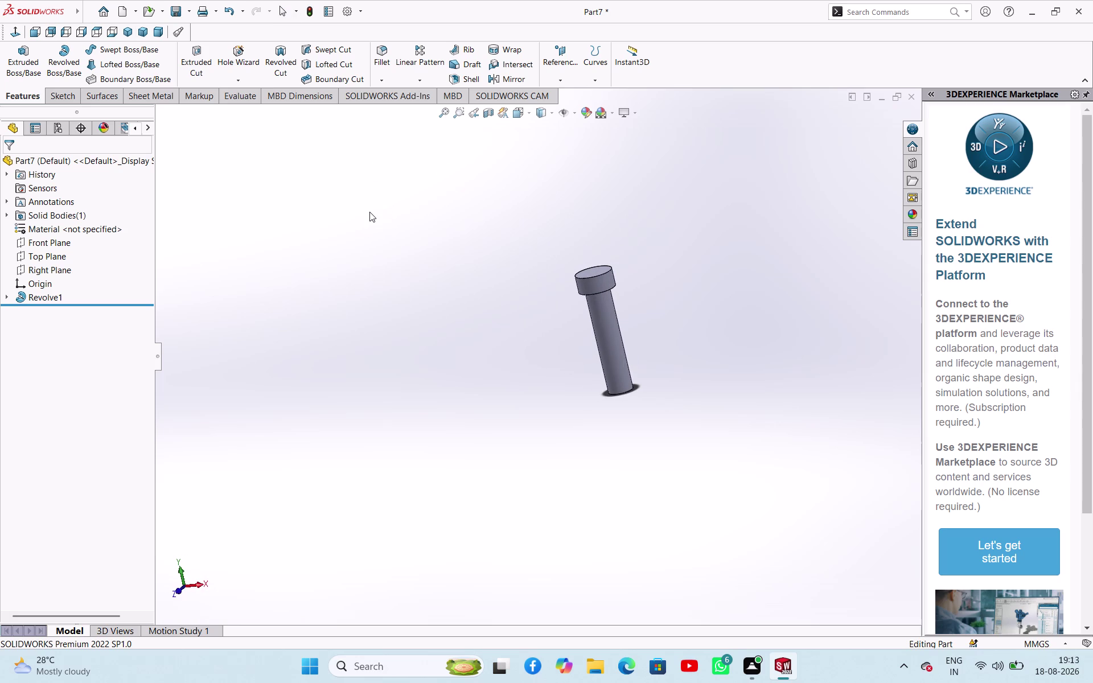
key(ctrl+s)
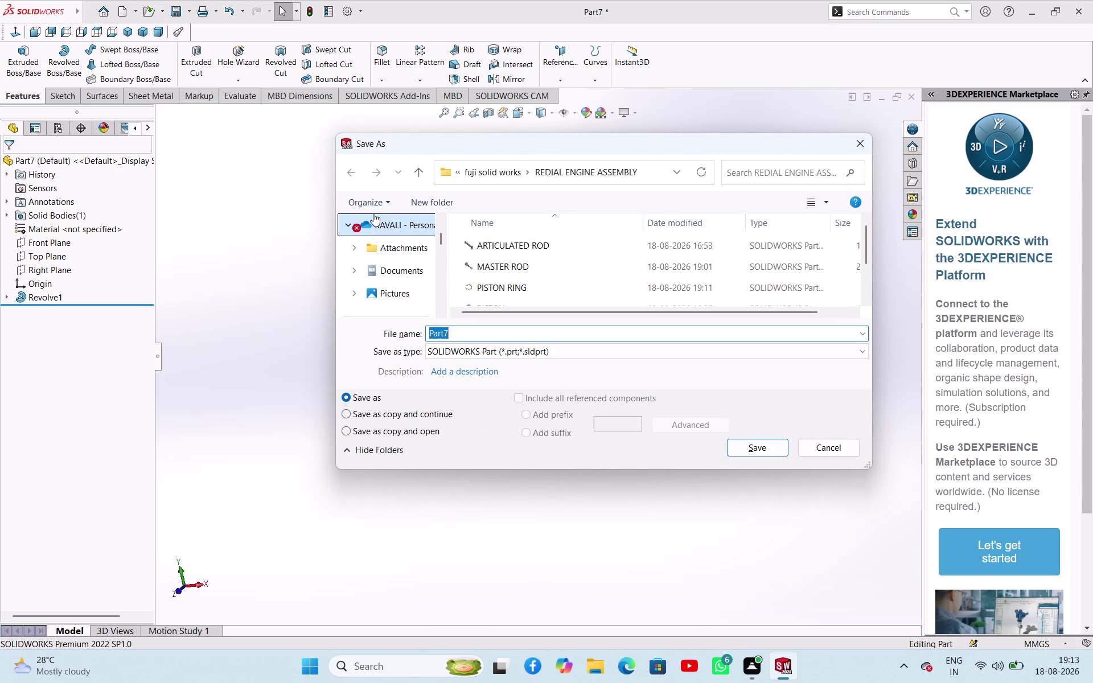
Save the headed pin as LINK PIN and start a new document.
text(LINK)
key(space)
text(PIN)
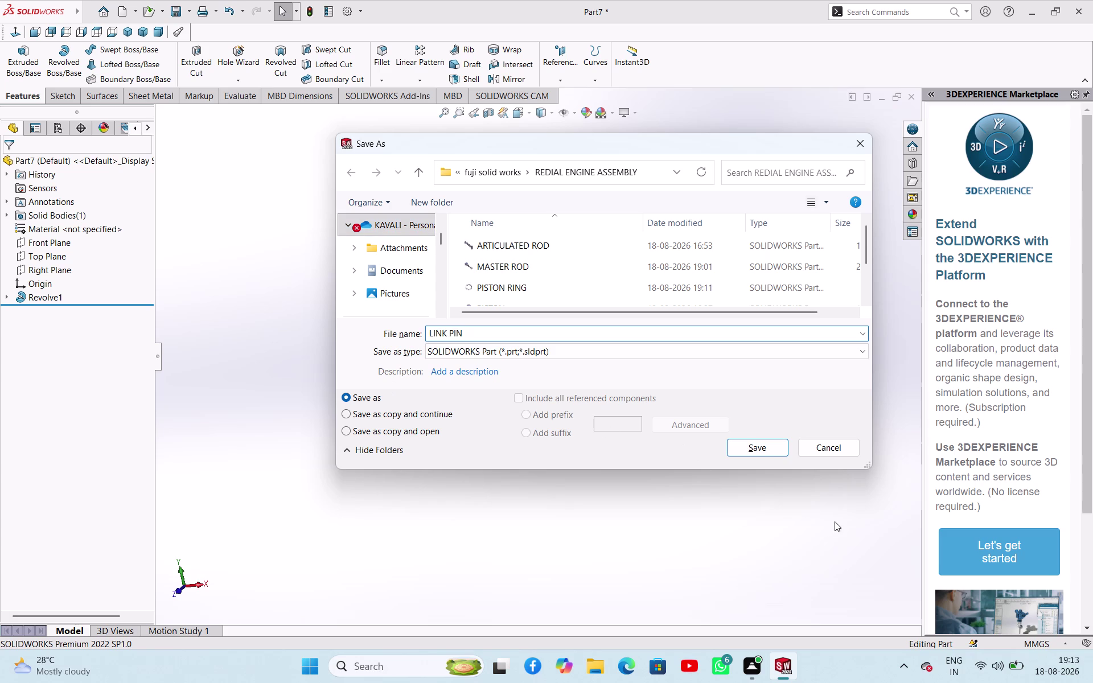
click(758, 454)
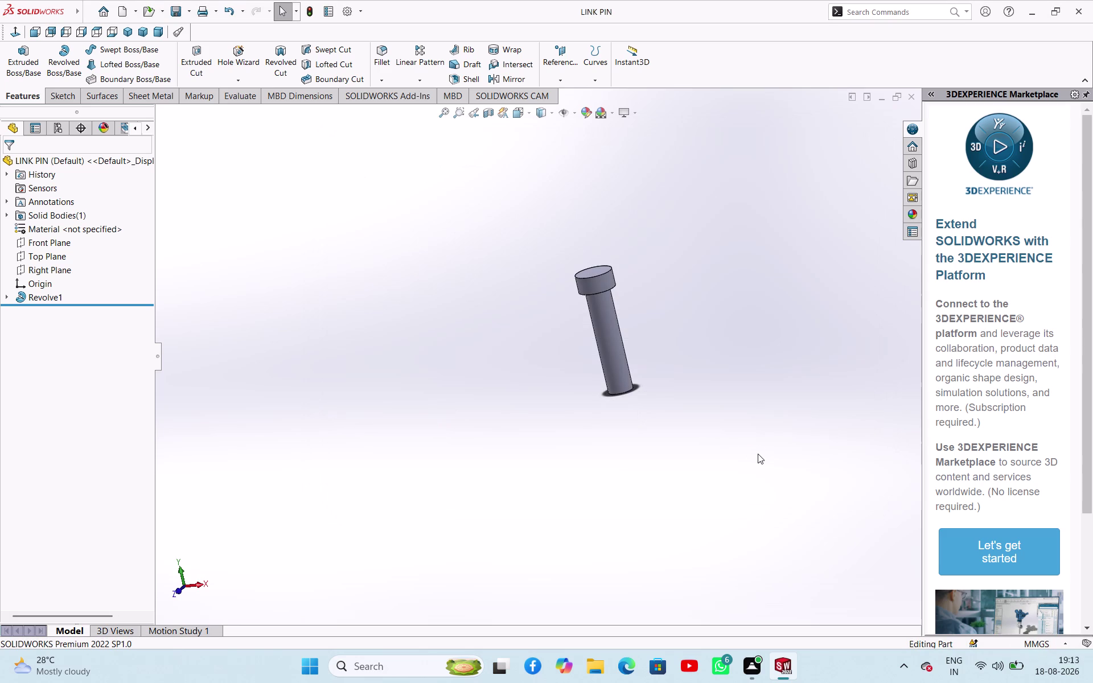
key(ctrl+s)
key(ctrl+n)
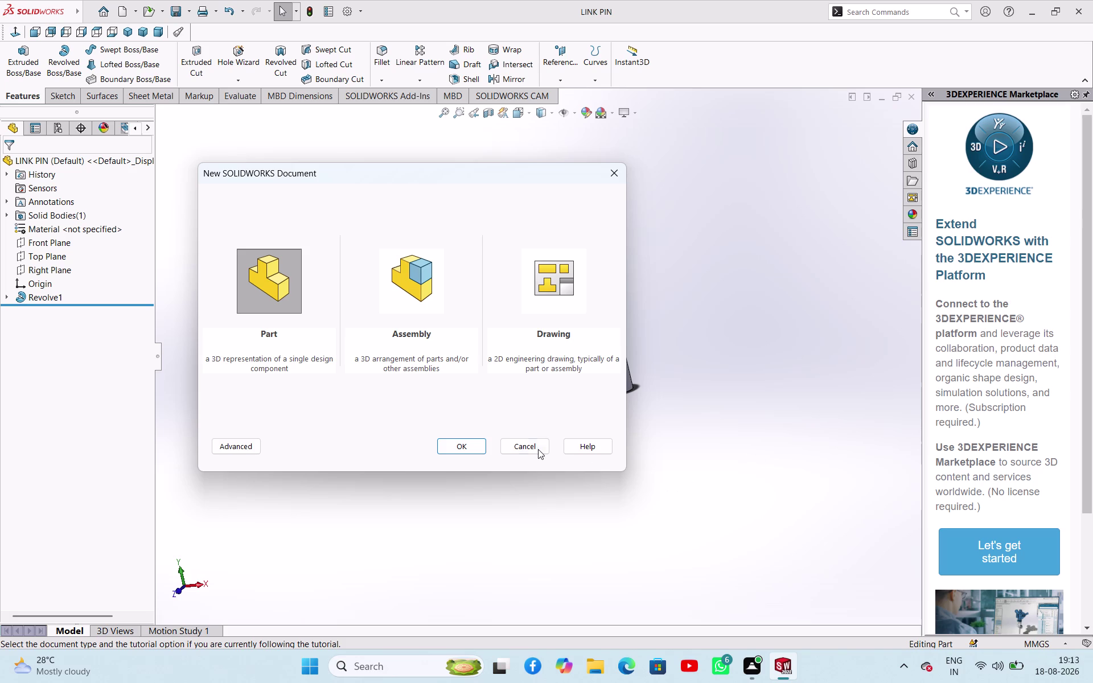
Create a new part and sketch two concentric circles at the origin on the Top Plane.
click(478, 441)
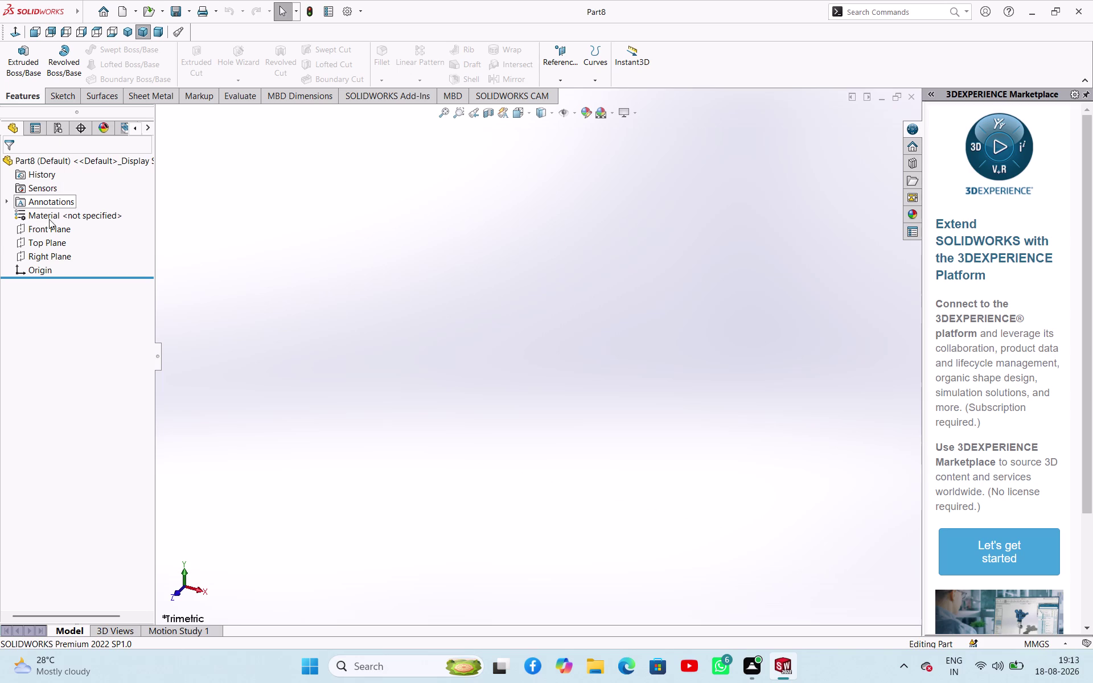
click(57, 245)
click(66, 225)
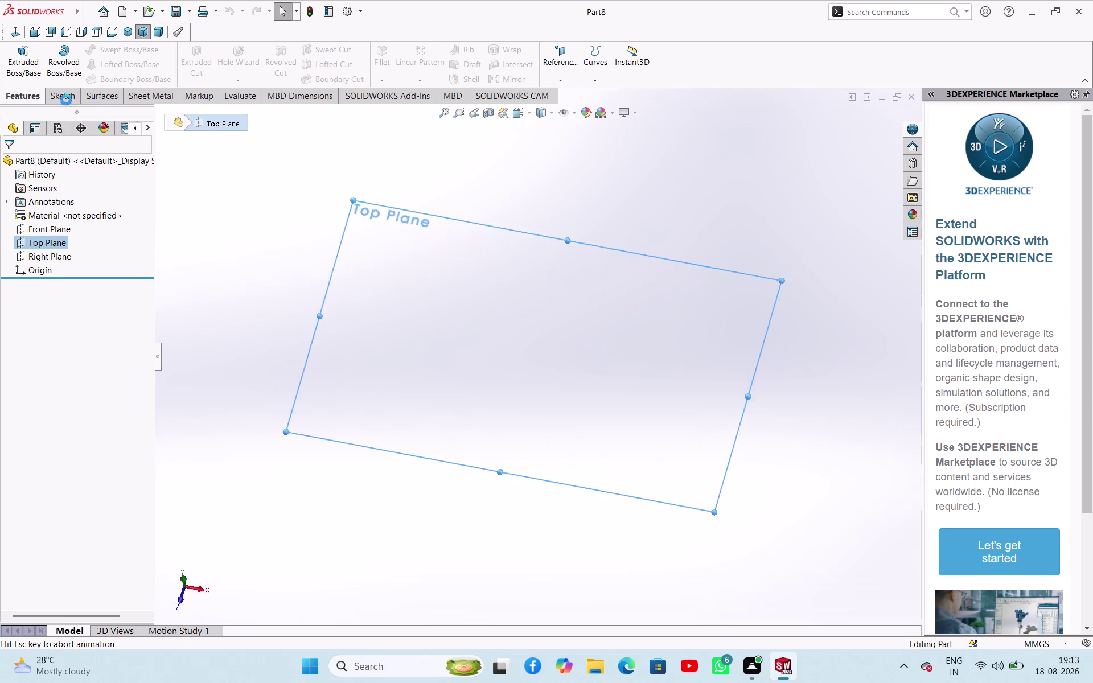
click(133, 53)
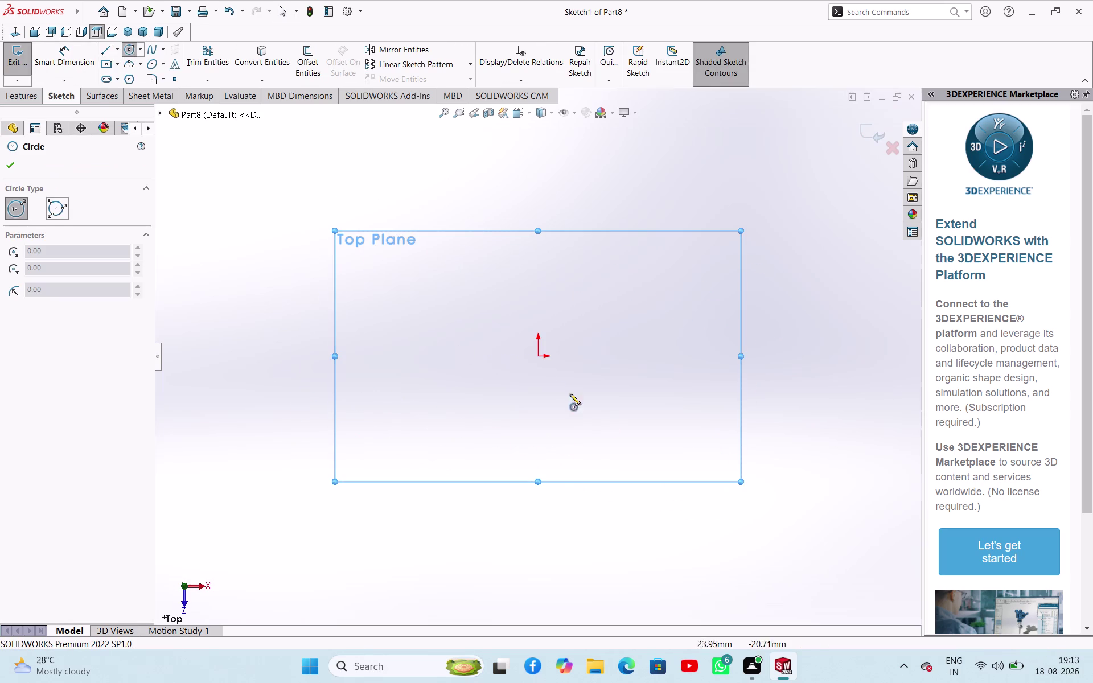
click(540, 356)
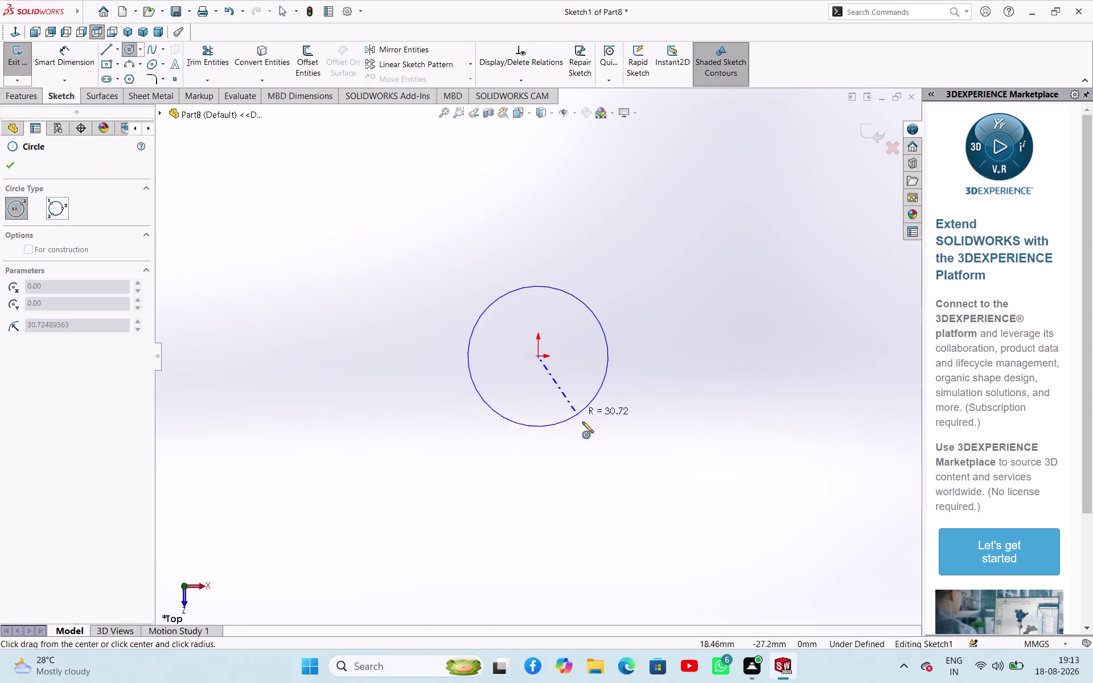
click(584, 424)
click(538, 359)
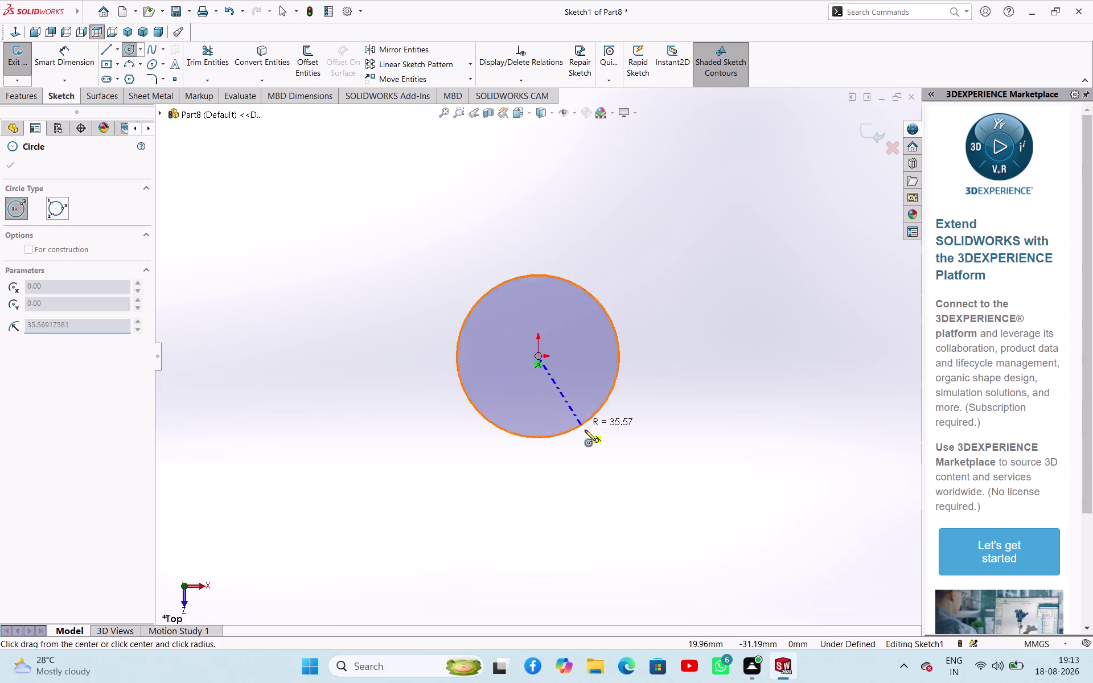
click(597, 443)
Dimension the outer circle to 52 mm diameter.
right_drag(703, 301, 708, 303)
click(726, 315)
right_drag(734, 324, 744, 217)
click(636, 316)
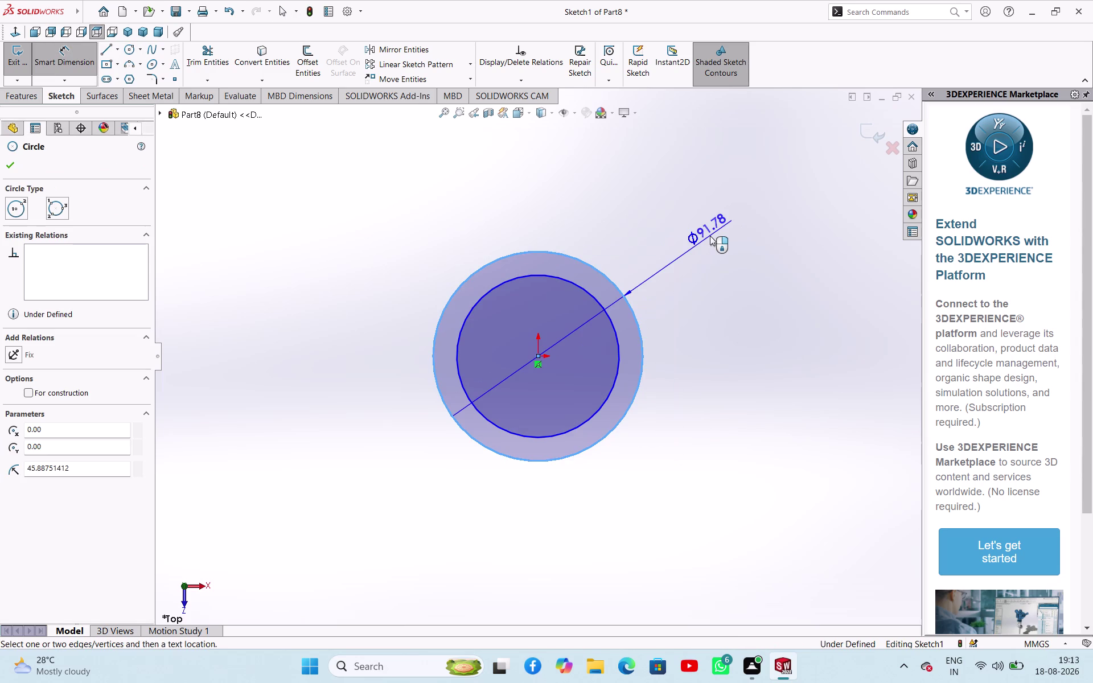
click(711, 236)
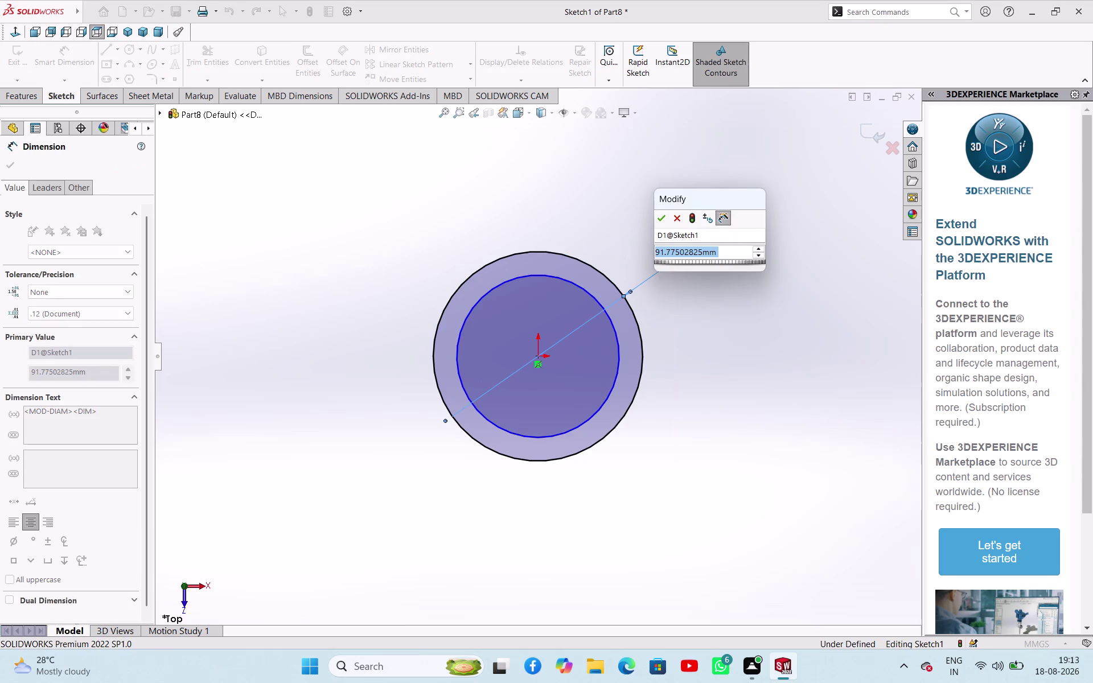
text(52)
key(Return)
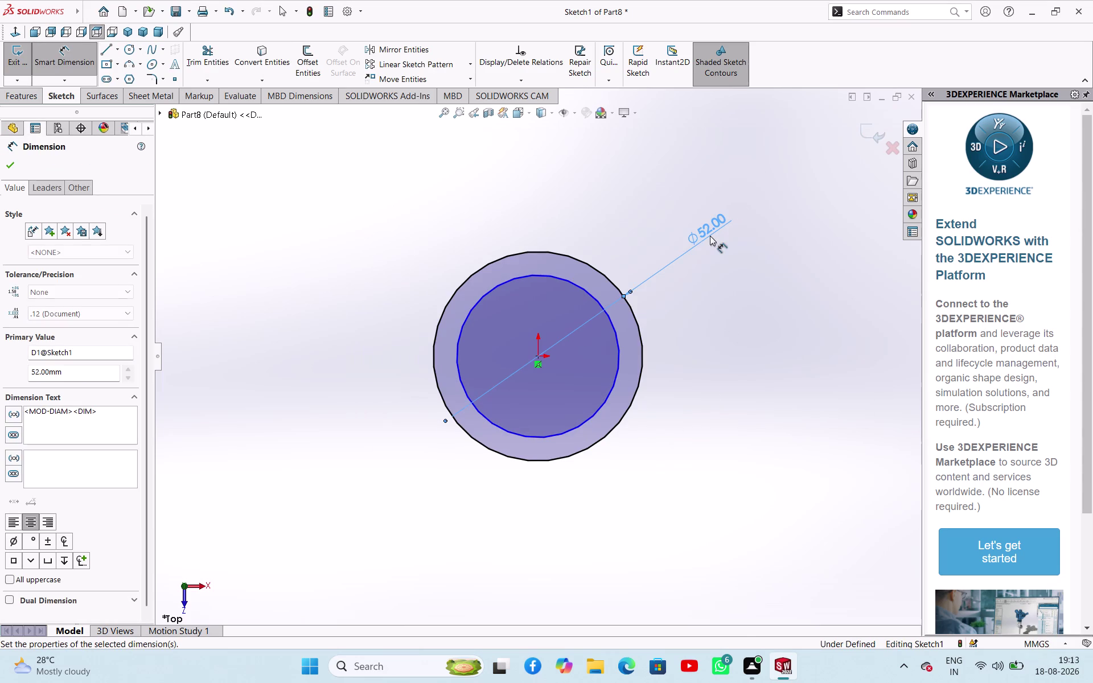
Dimension the inner circle to 46 mm diameter and exit the sketch.
click(618, 337)
click(727, 296)
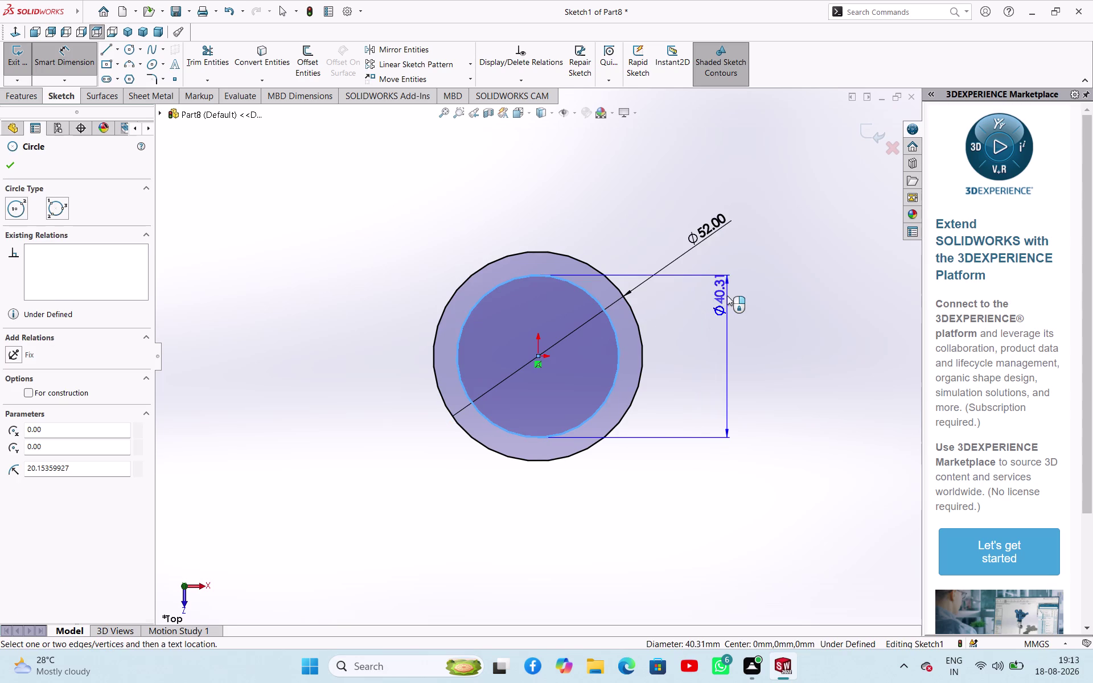
text(46)
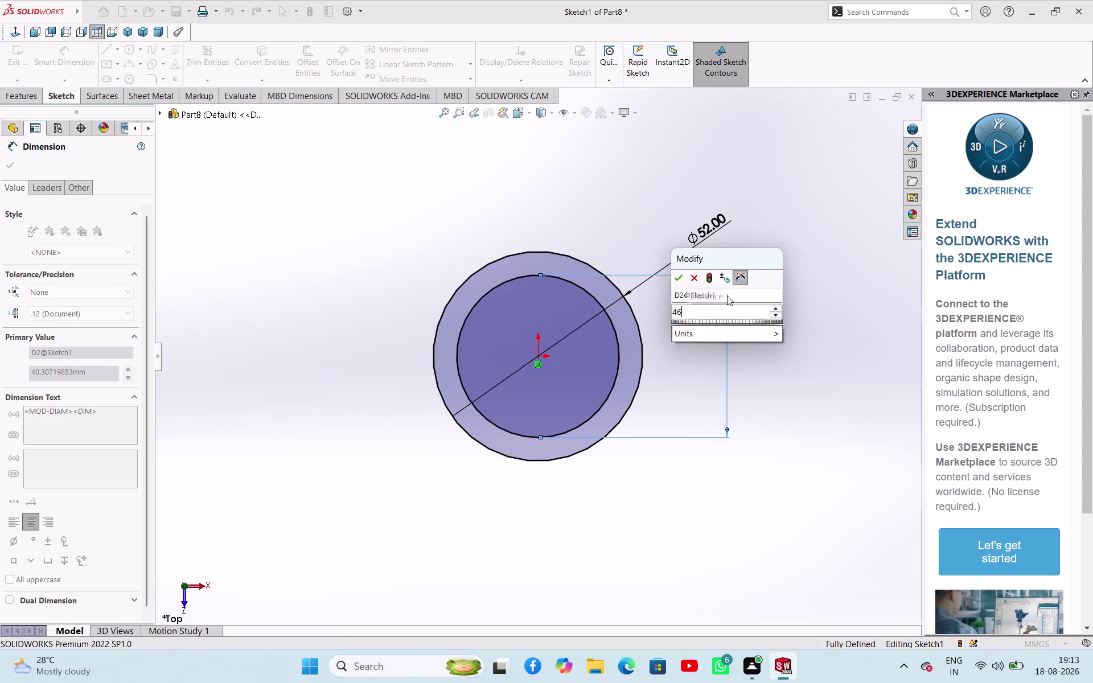
key(Return)
click(16, 162)
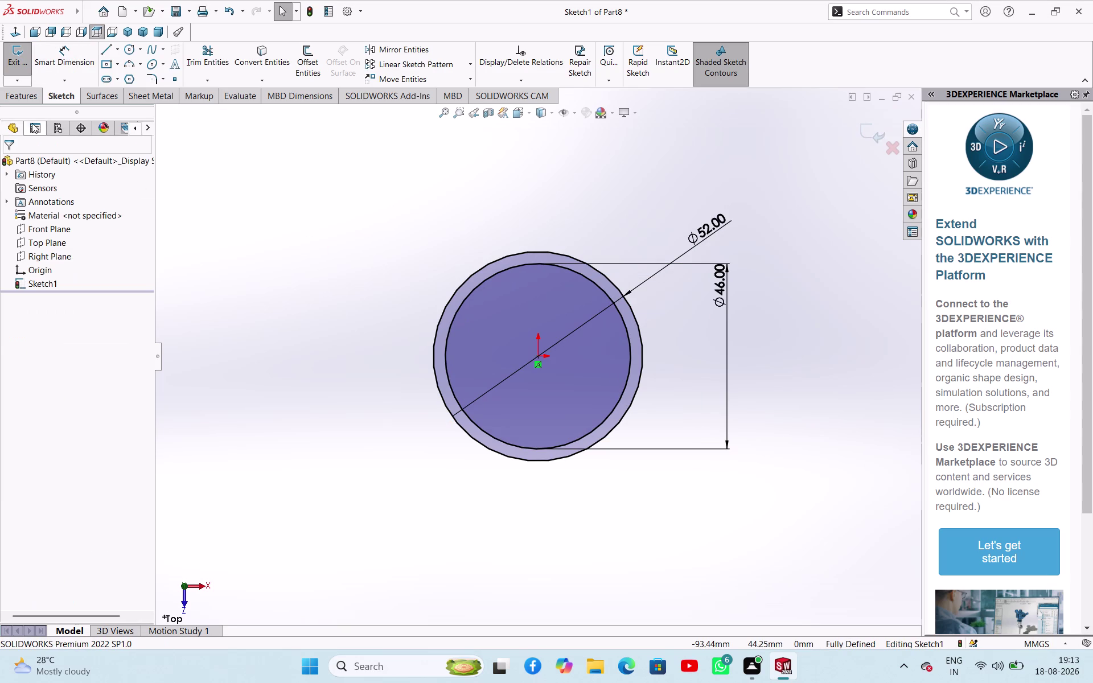
click(20, 66)
middle_drag(331, 349, 307, 260)
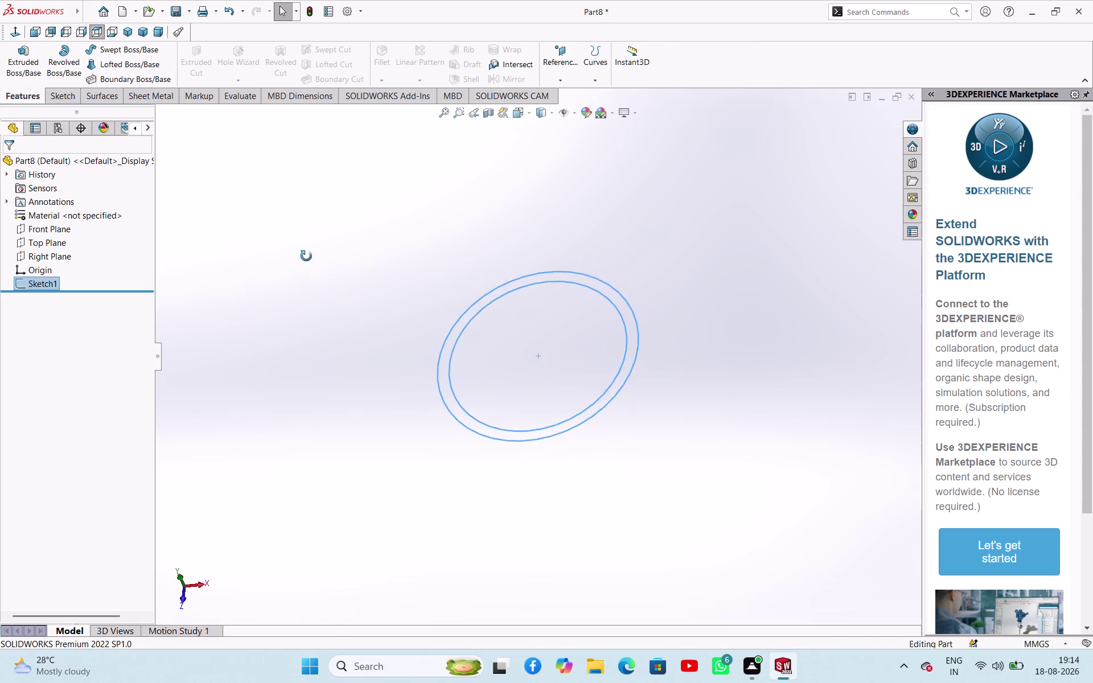
middle_drag(307, 260, 344, 216)
Extrude the ring between the circles Blind 60 mm into a hollow tube.
click(13, 64)
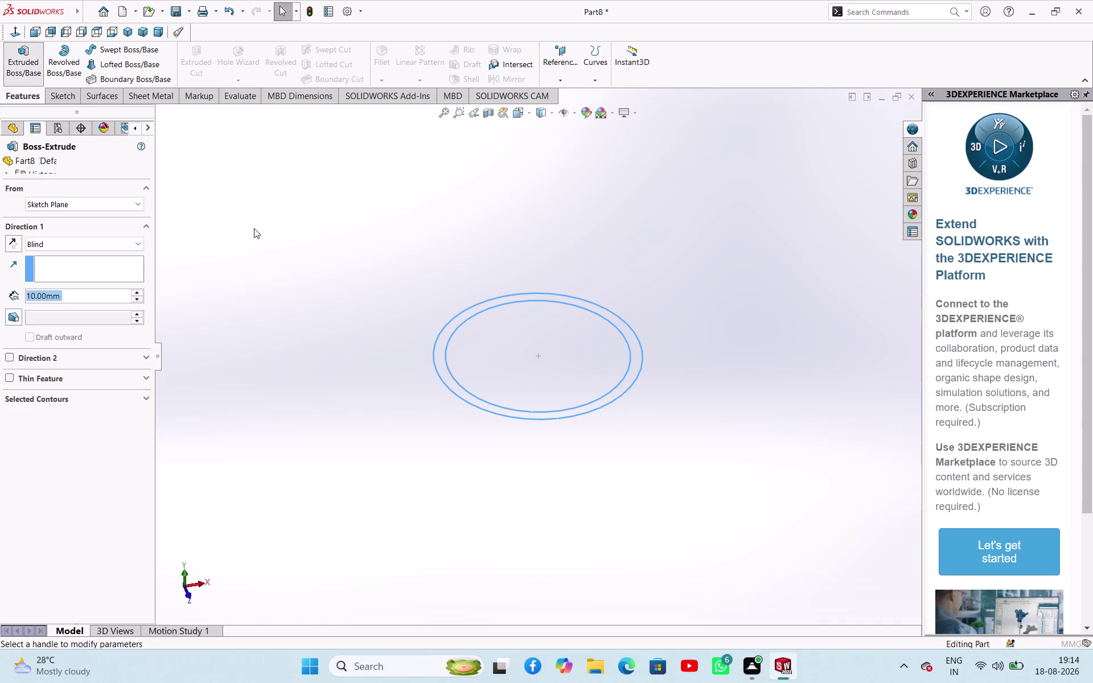
triple_click(140, 290)
double_click(139, 291)
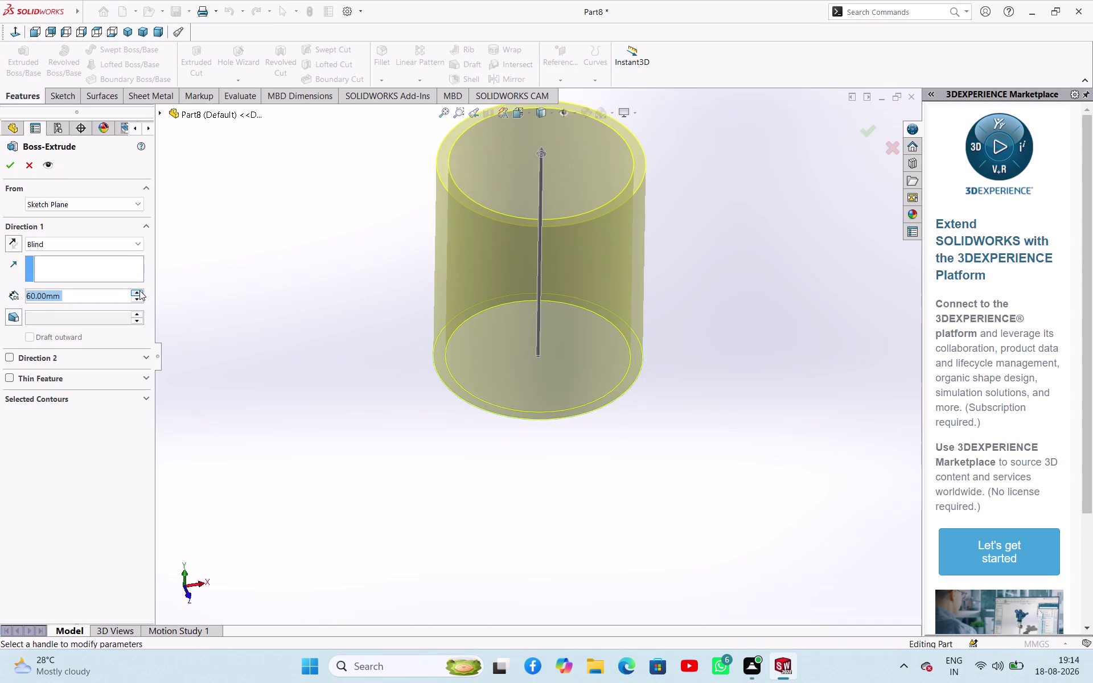
click(140, 290)
click(14, 170)
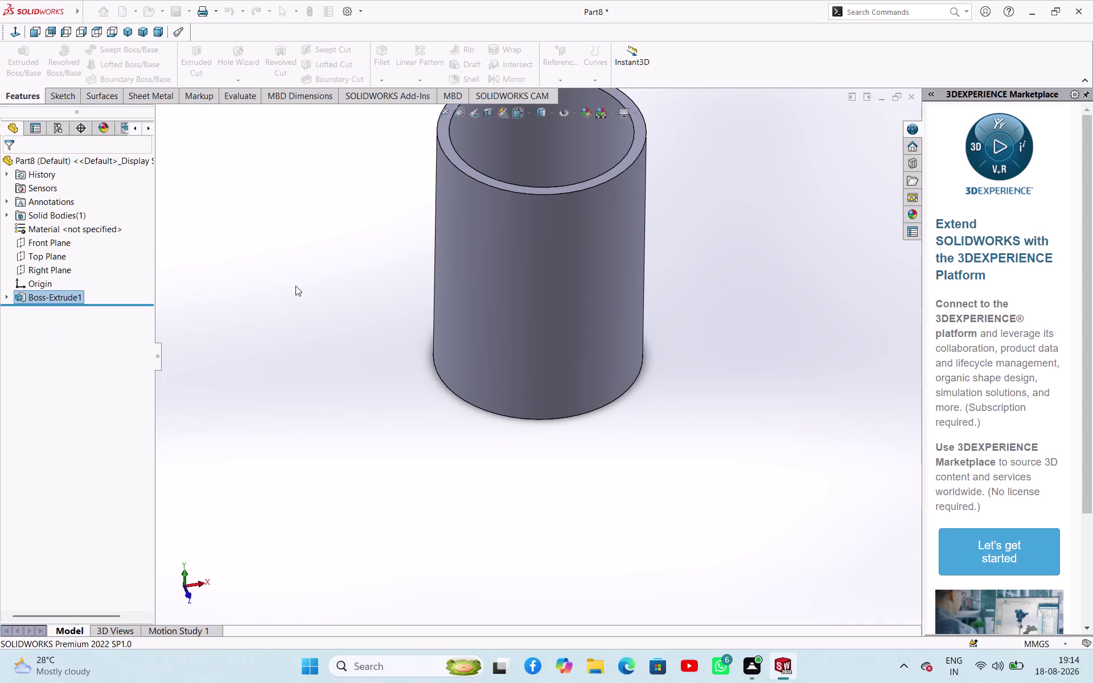
click(295, 286)
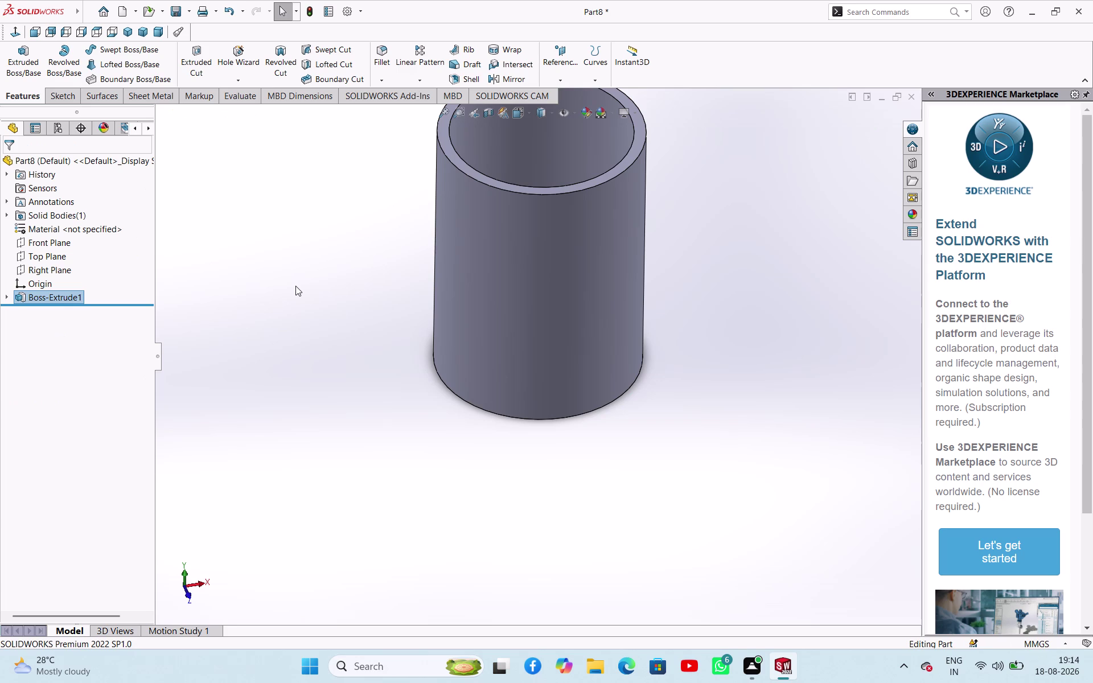
scroll(up, 3)
scroll(down, 3)
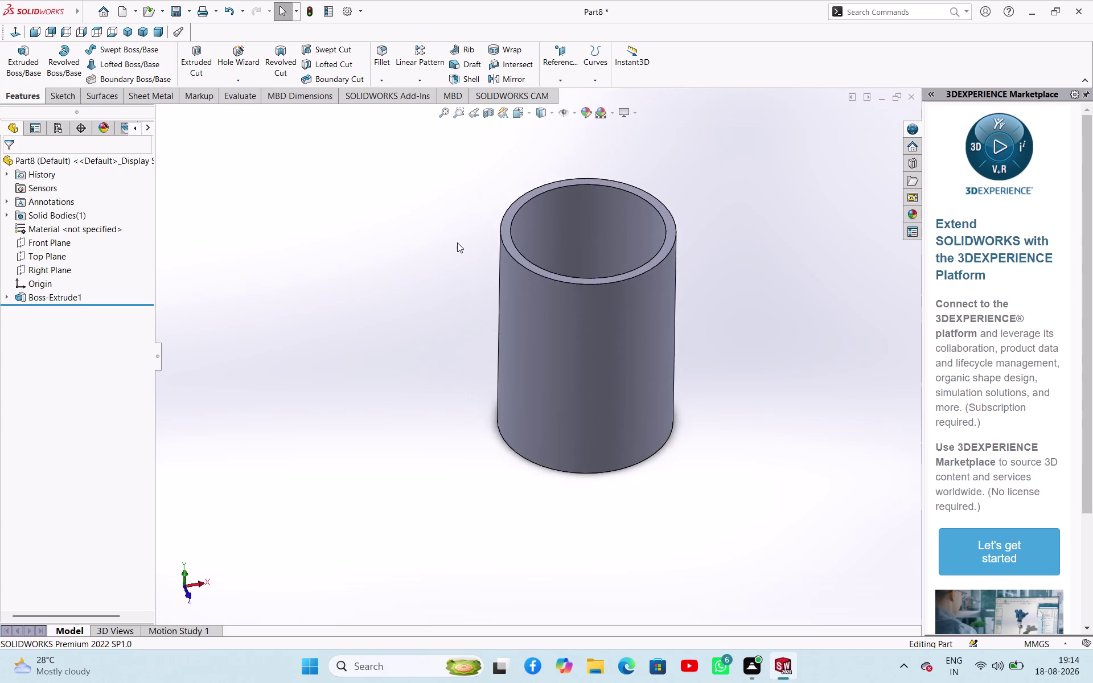
scroll(up, 3)
scroll(down, 3)
scroll(up, 3)
scroll(up, 3)
scroll(down, 3)
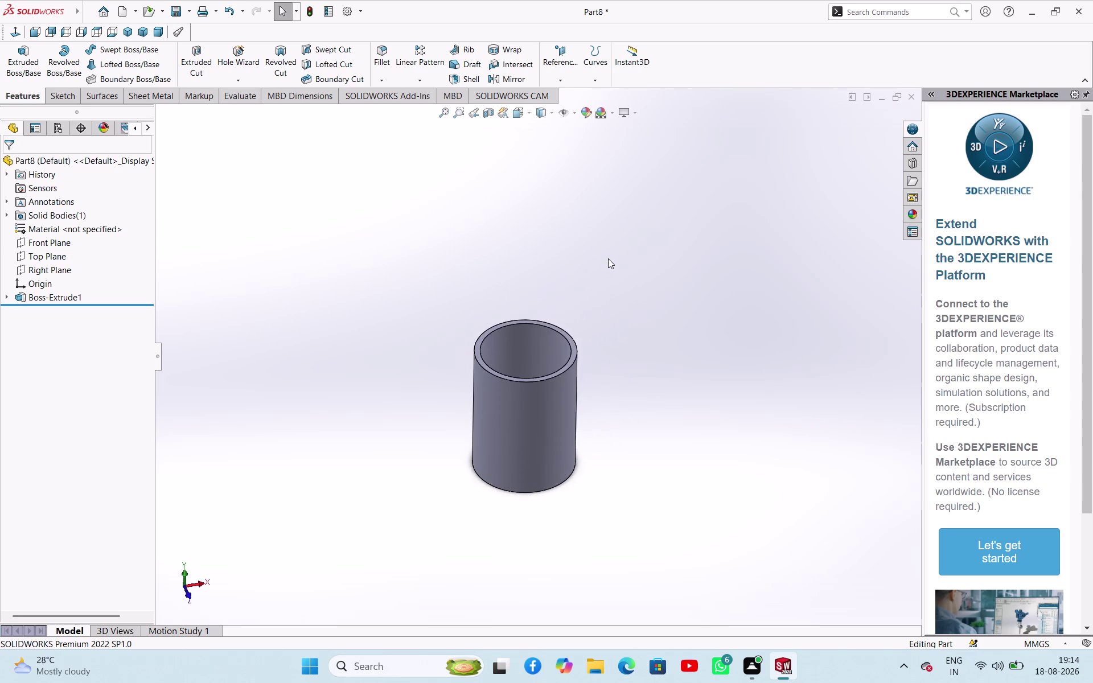
key(ctrl+s)
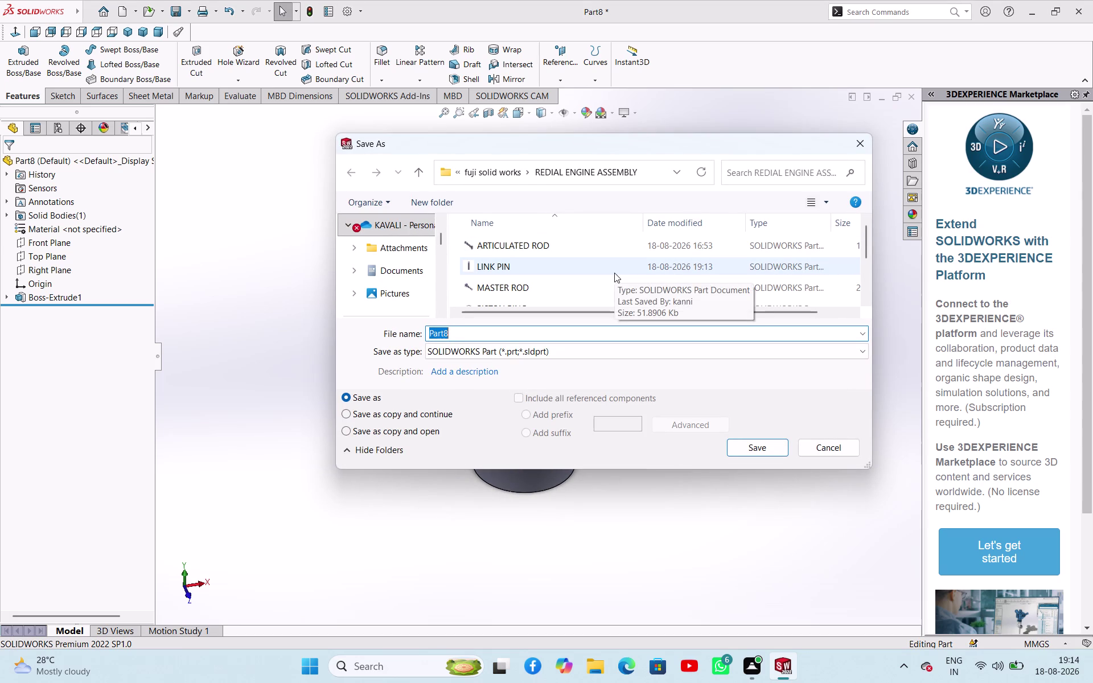
Save the hollow tube as MASTER ROD BEARING and start a new document.
text(MAS)
text(T)
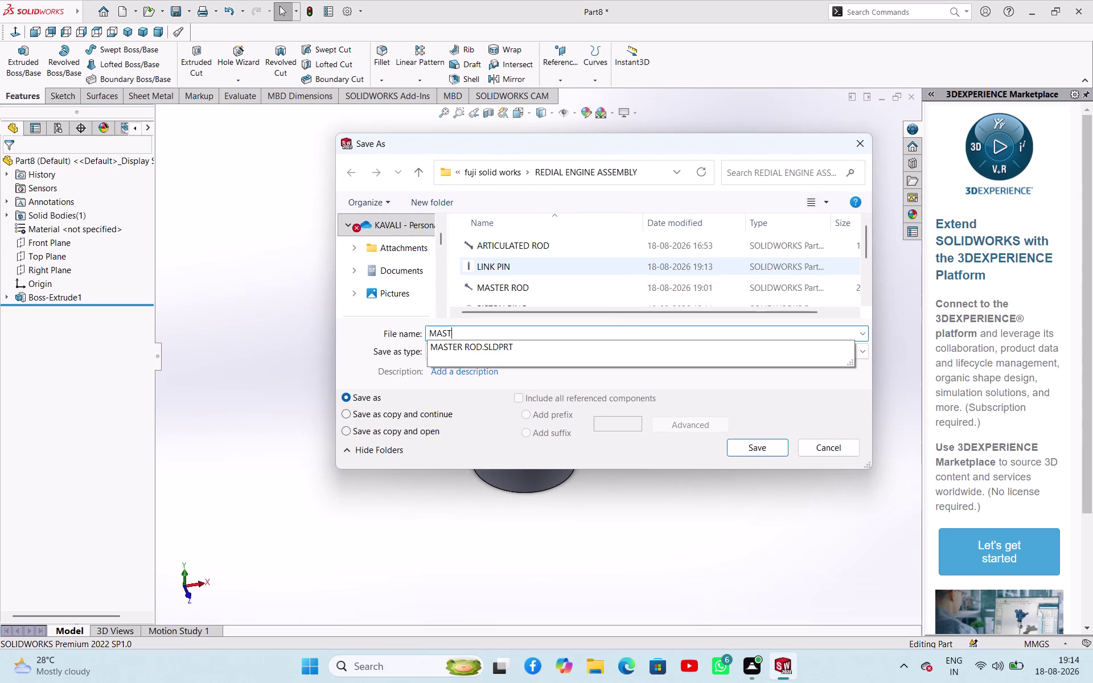
text(ER RO)
text(D)
key(space)
key(b)
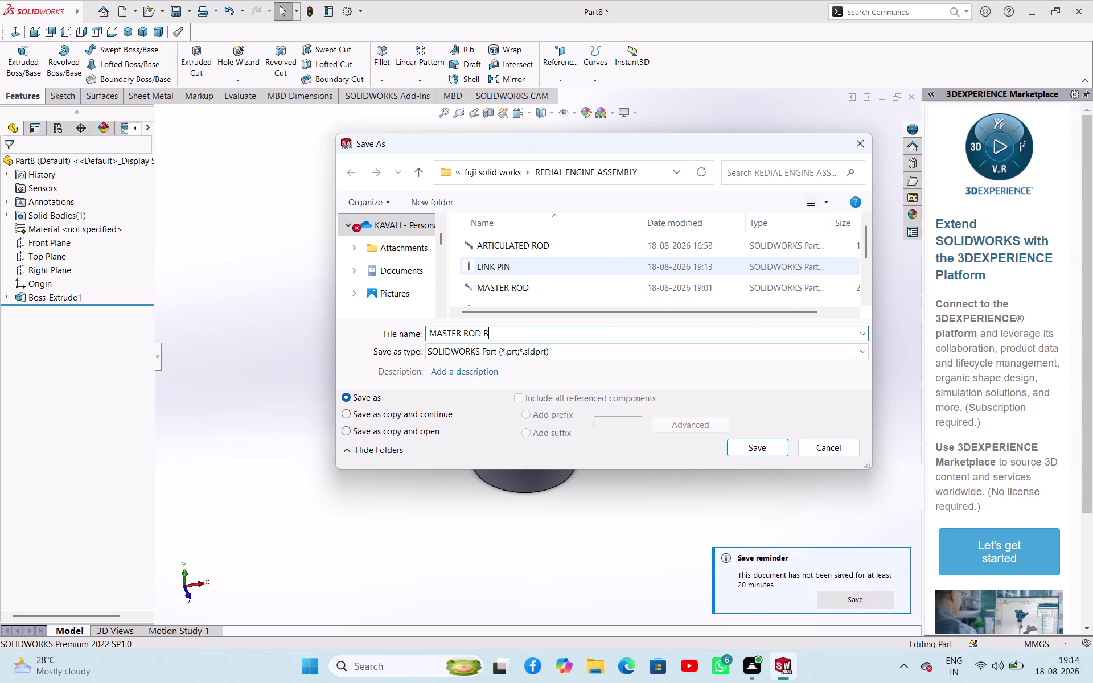
text(EAR)
text(ING)
click(775, 445)
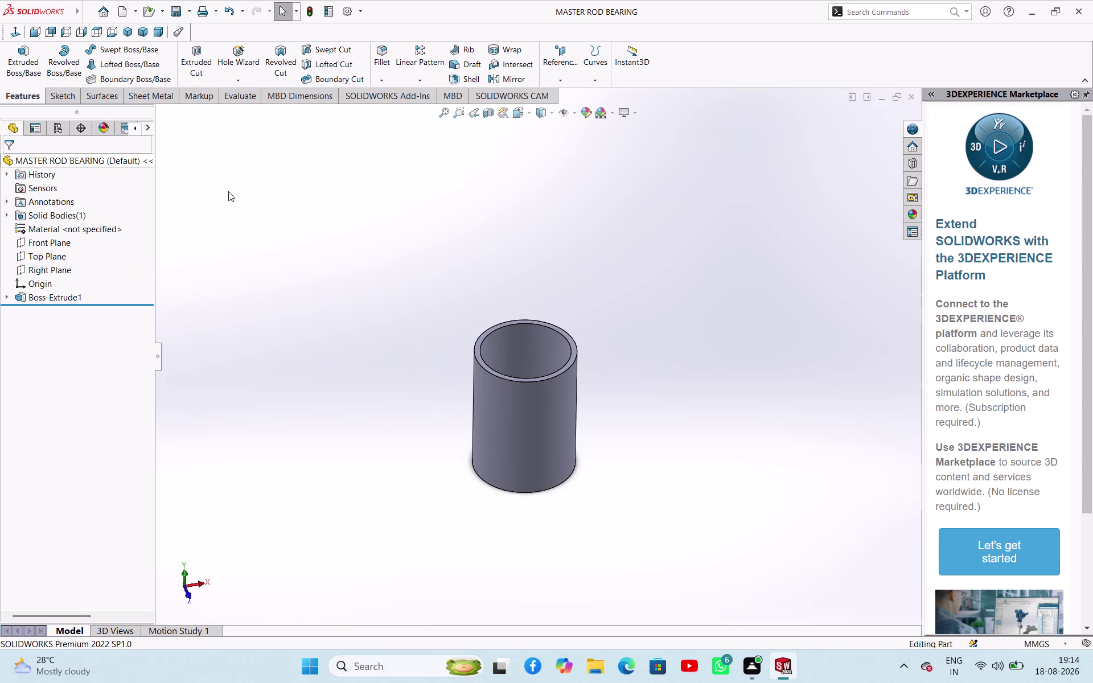
key(ctrl+n)
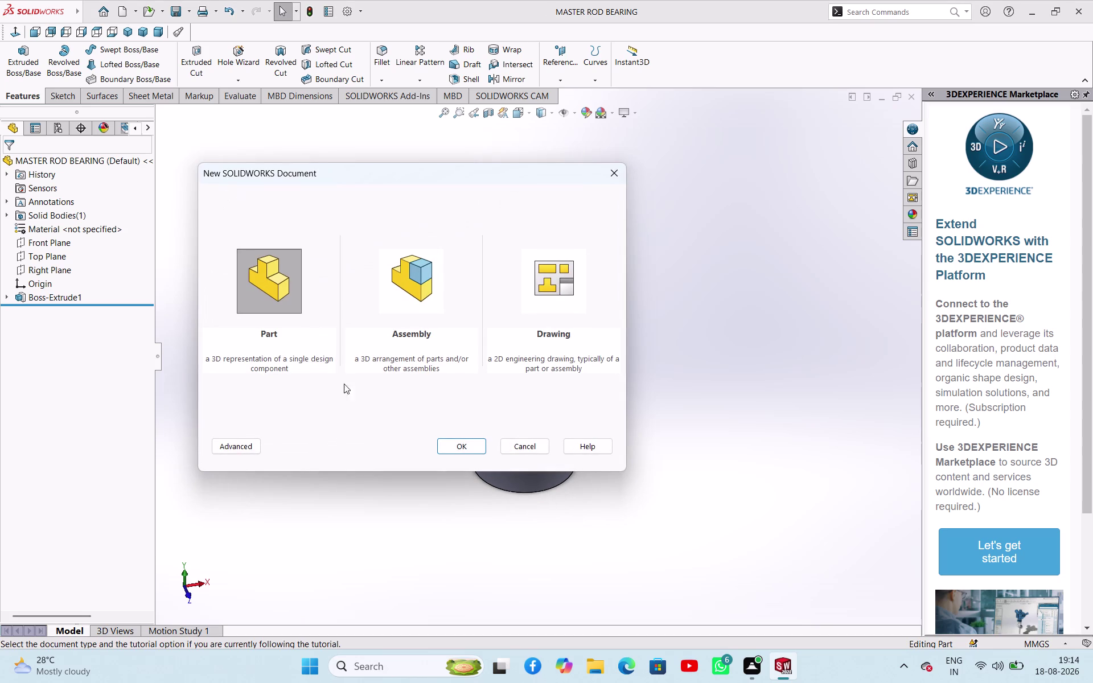
Create a new part and draw a vertical centerline up from the origin on the Front Plane.
click(458, 445)
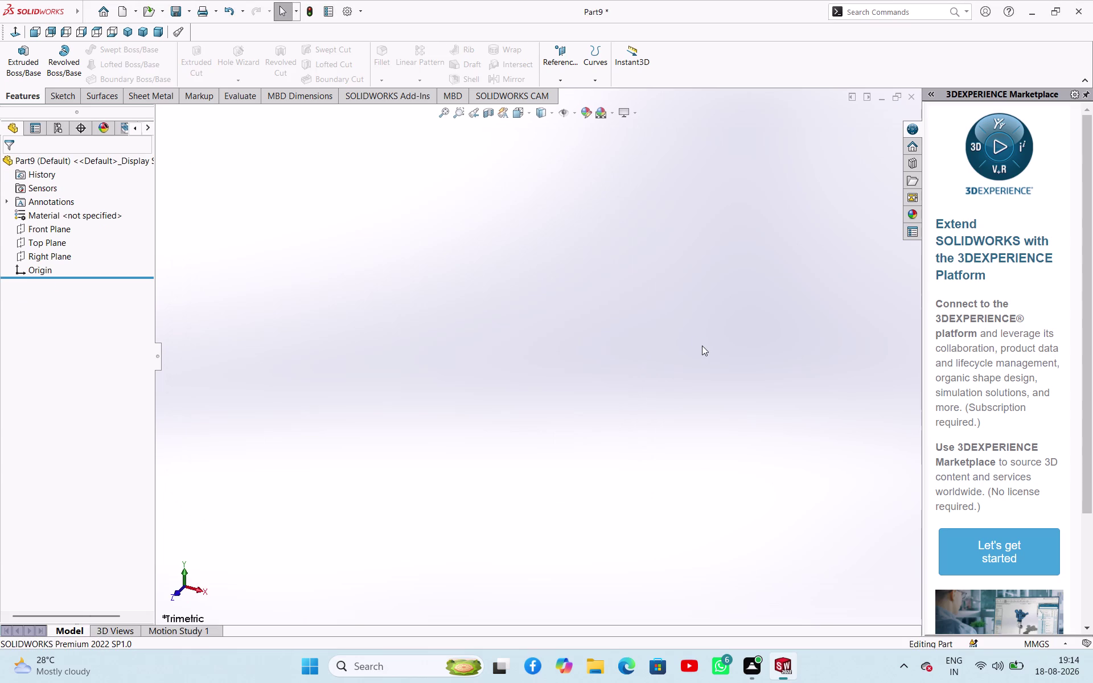
click(64, 245)
click(138, 253)
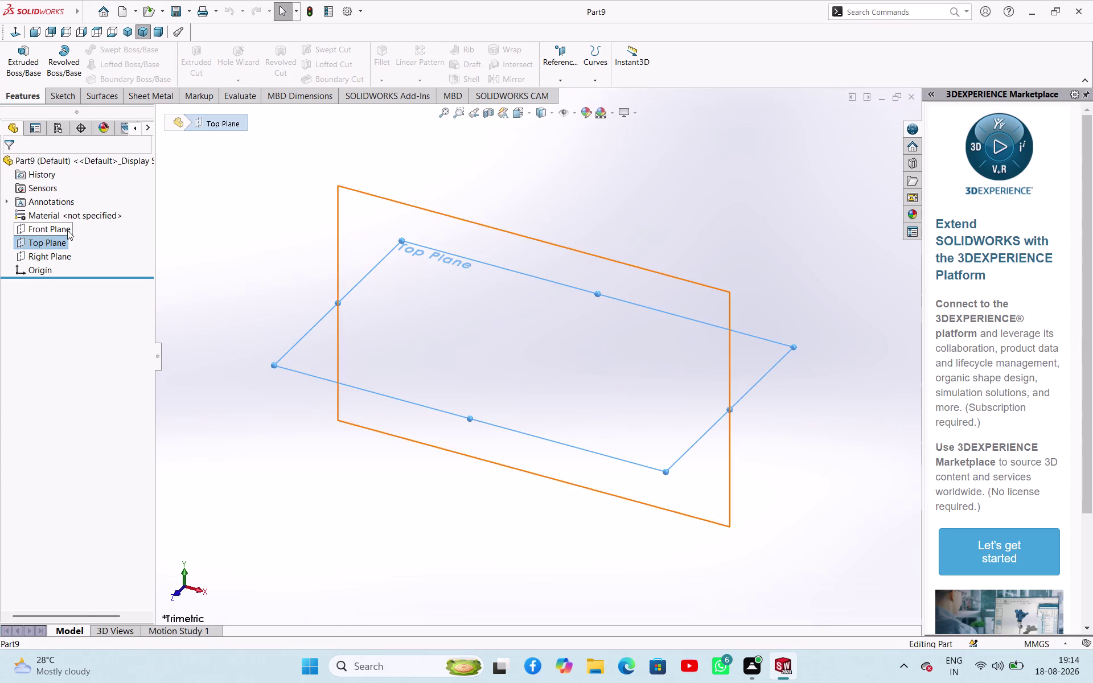
click(68, 230)
click(76, 214)
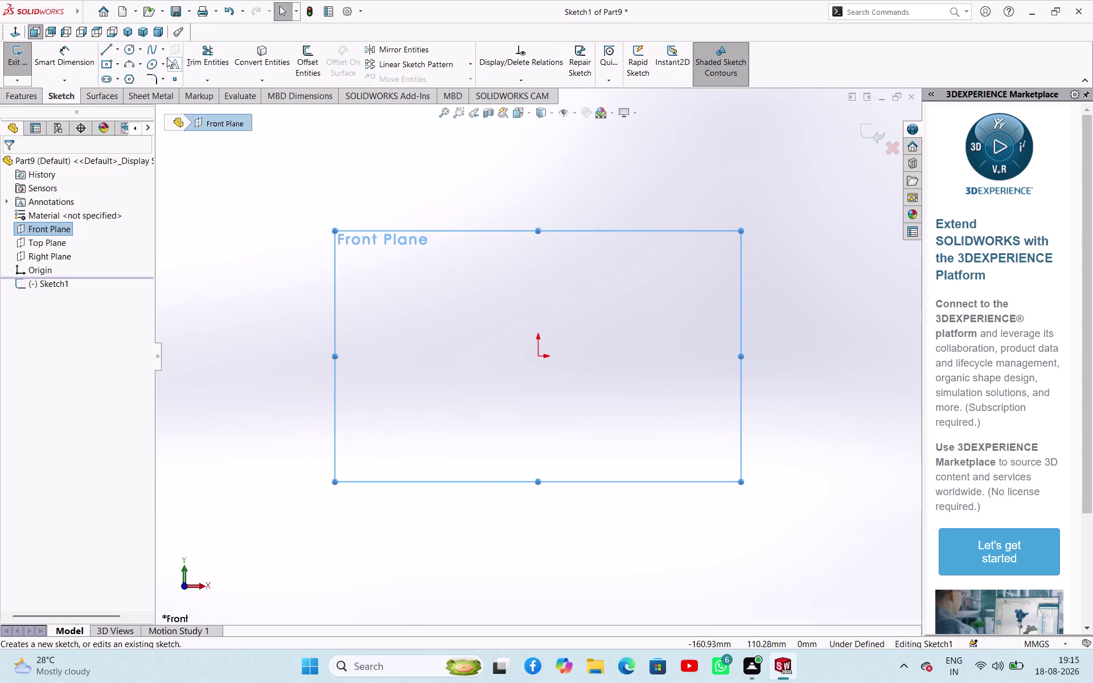
click(116, 50)
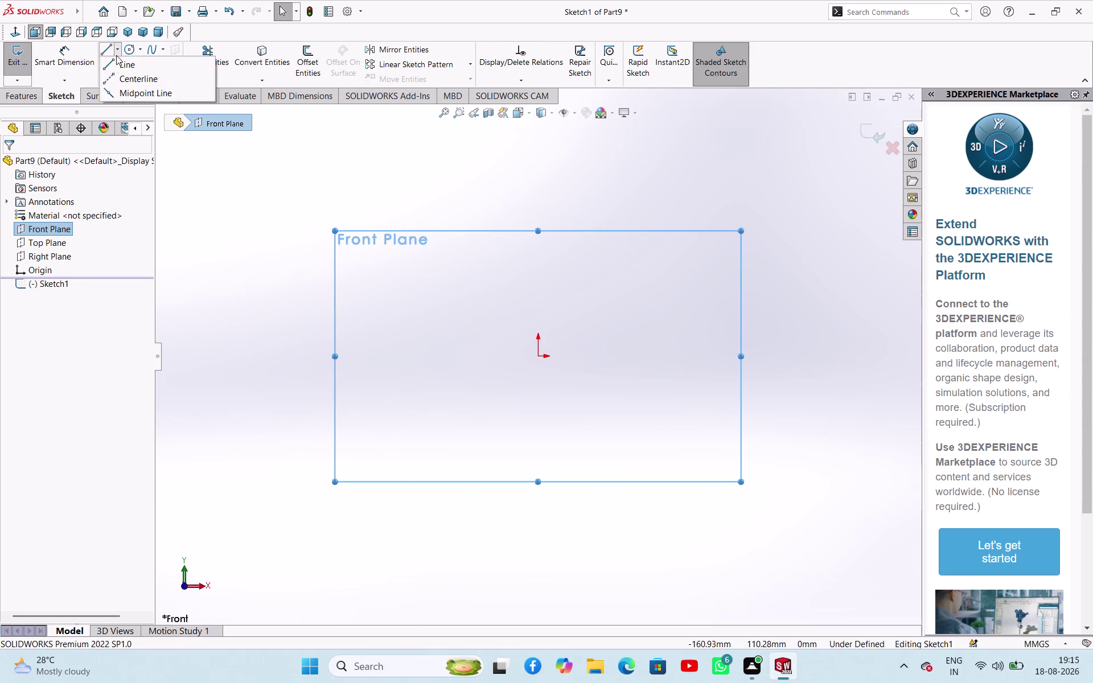
click(121, 74)
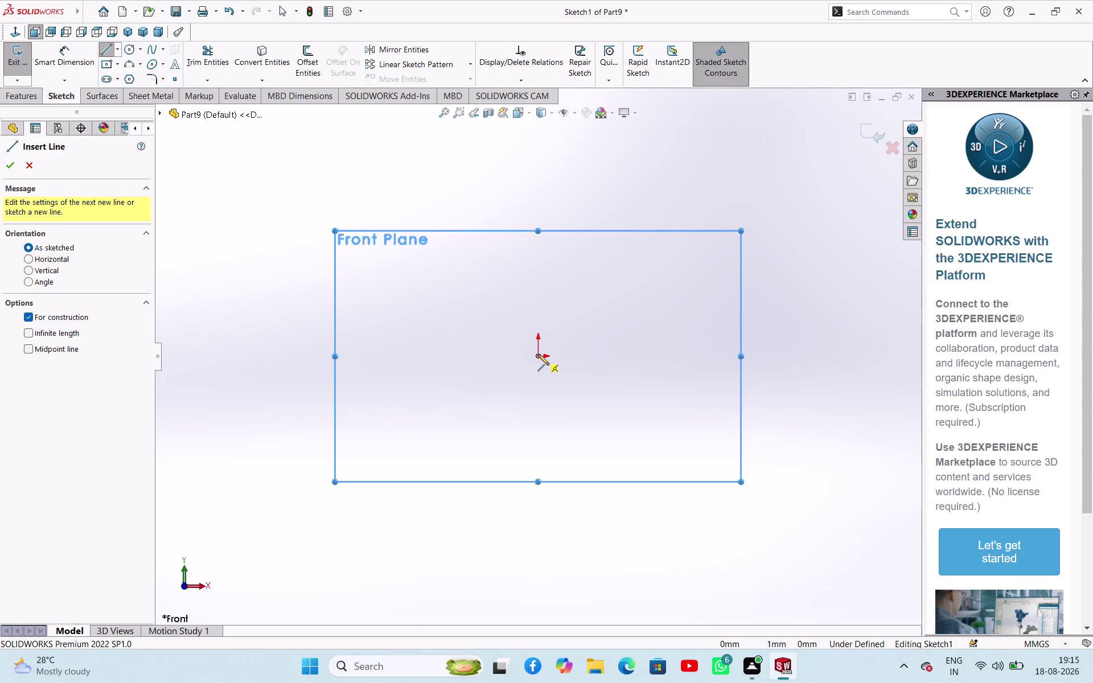
click(538, 354)
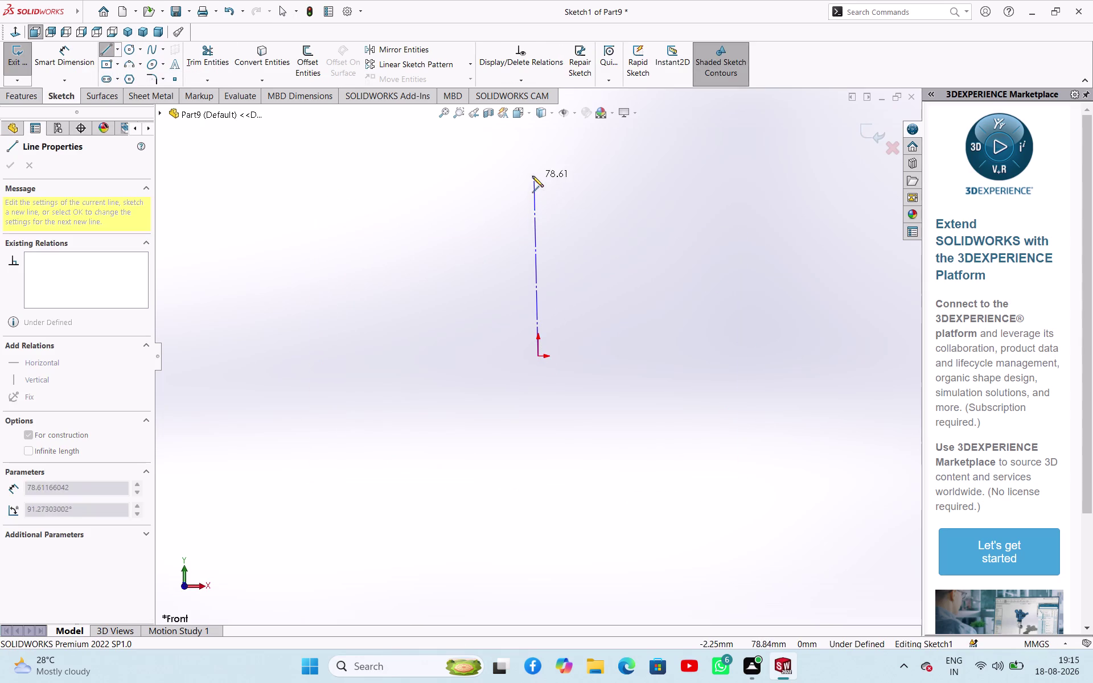
click(535, 172)
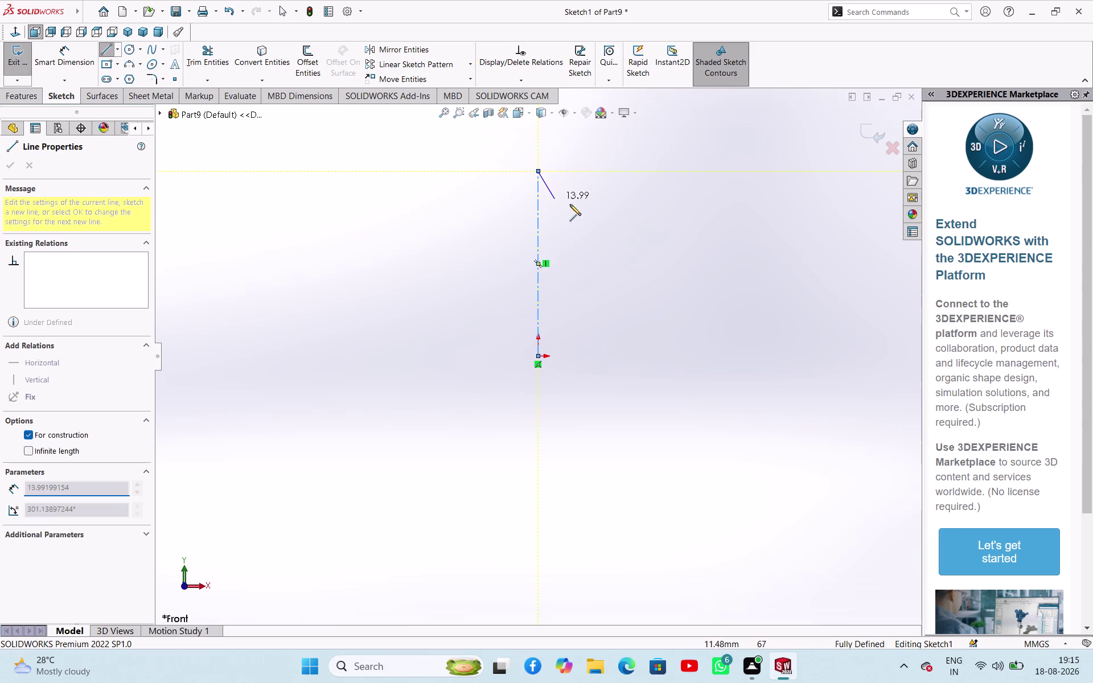
right_click(572, 203)
click(588, 216)
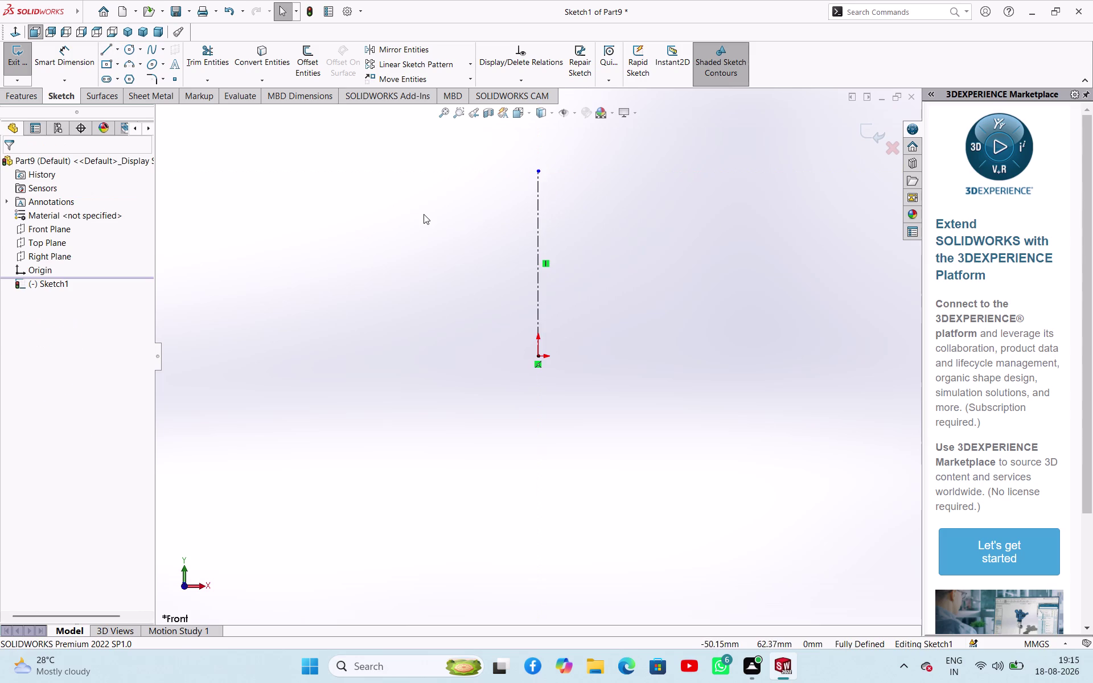
Draw the closed stepped line profile from the origin beside the centerline.
click(424, 214)
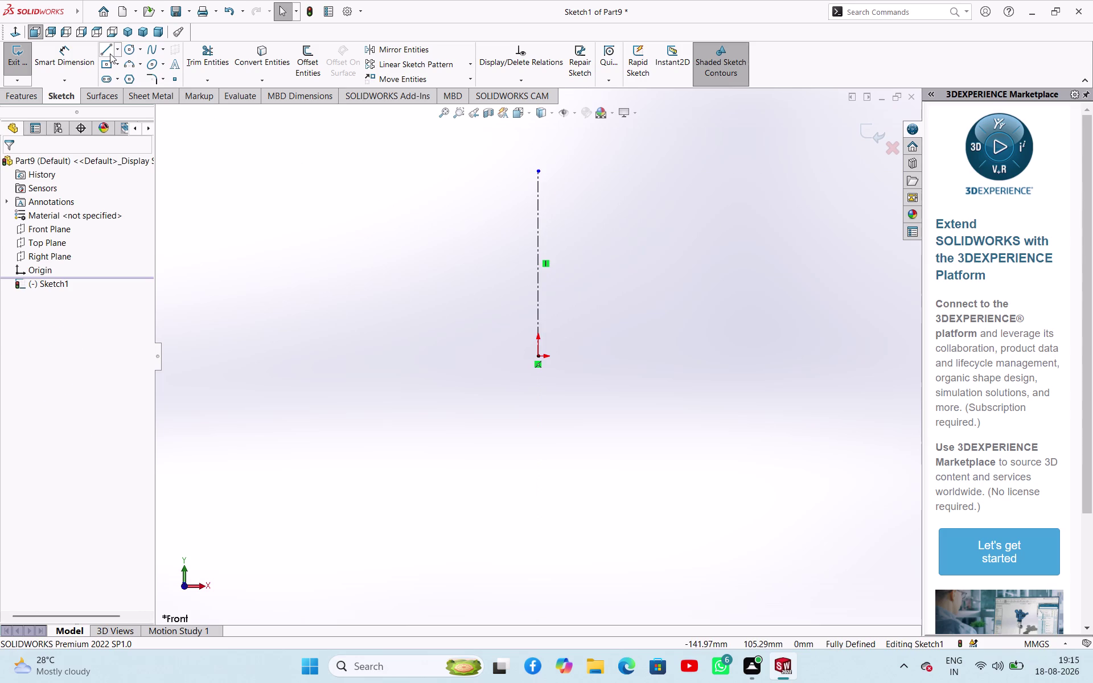
drag(110, 54, 110, 59)
click(111, 57)
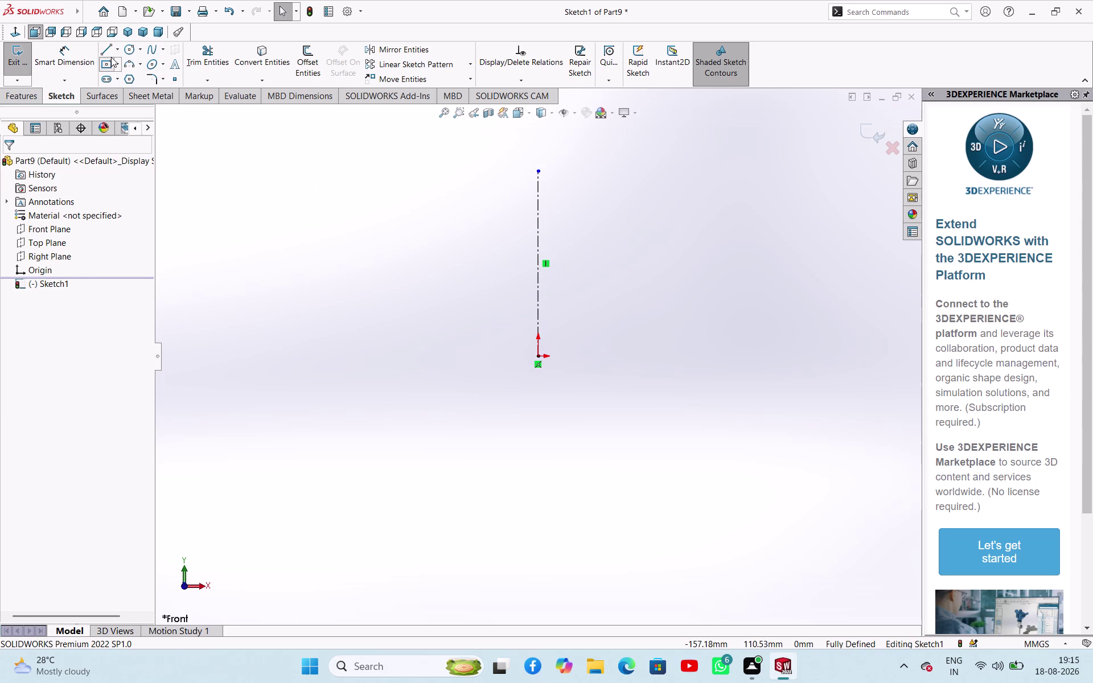
click(108, 49)
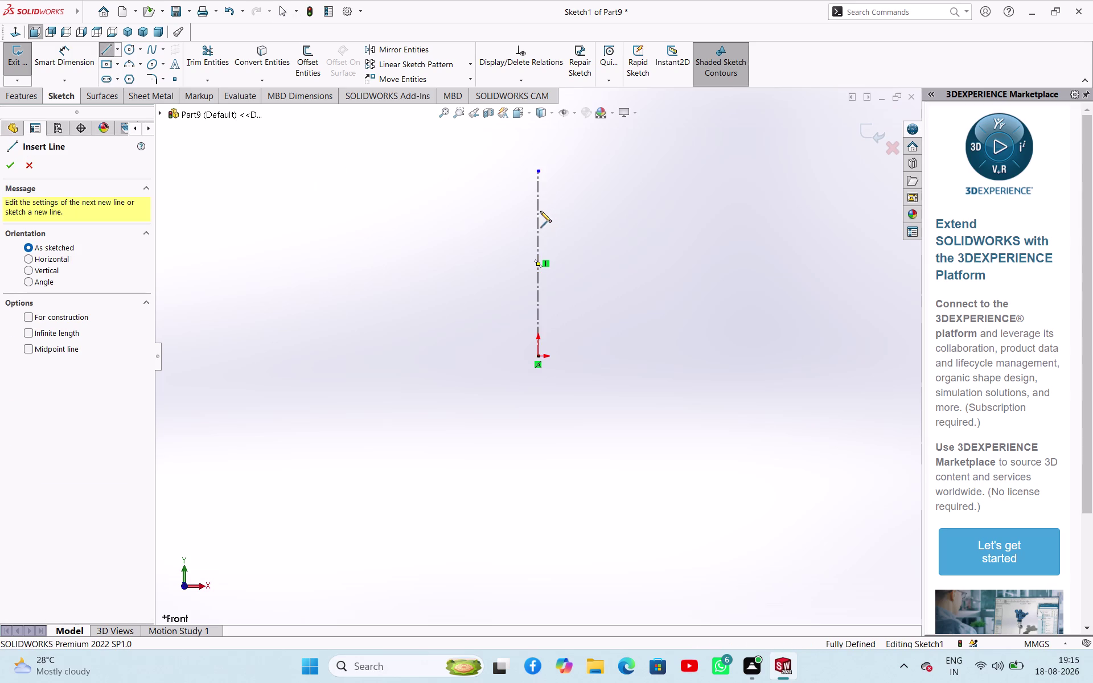
drag(538, 355, 548, 356)
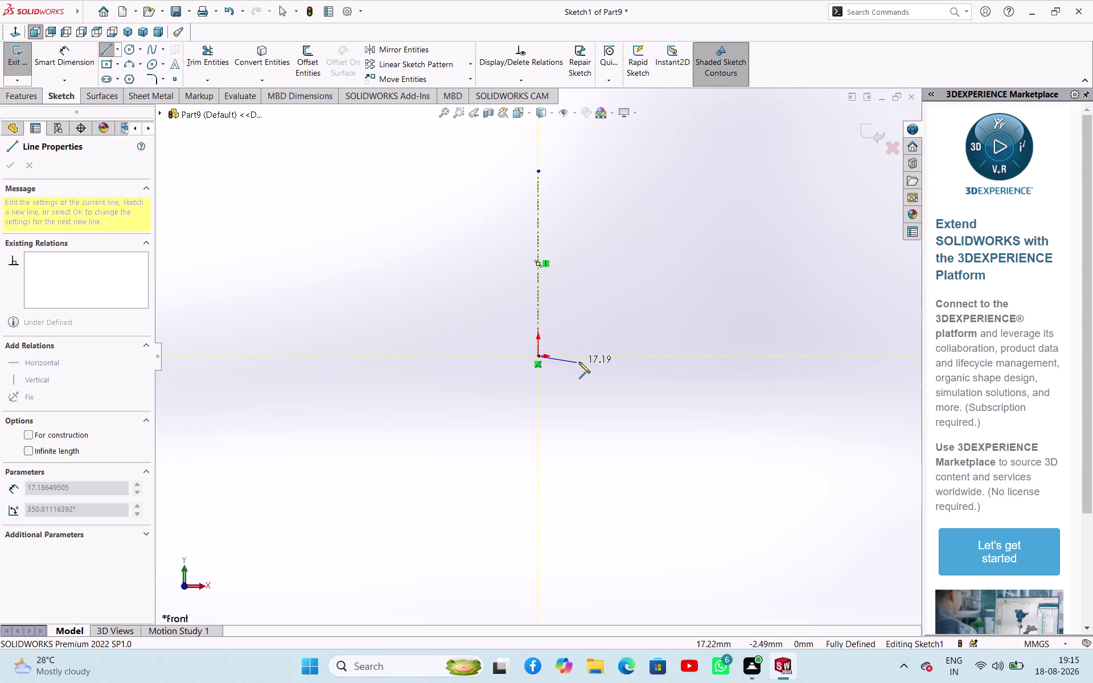
click(589, 357)
click(592, 297)
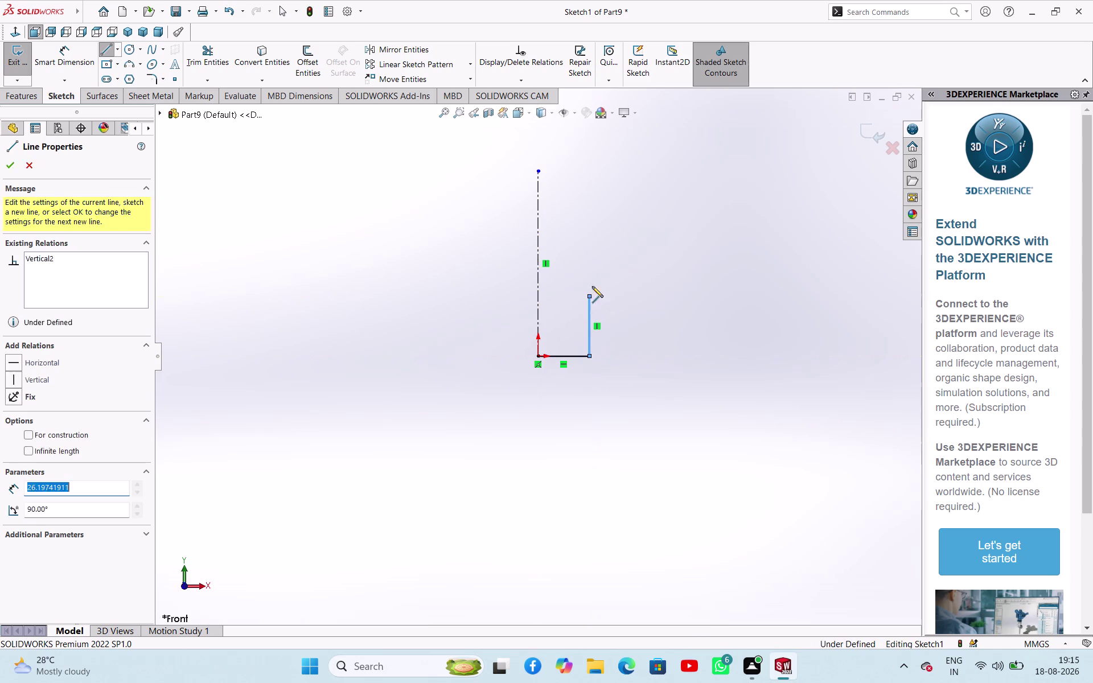
click(618, 298)
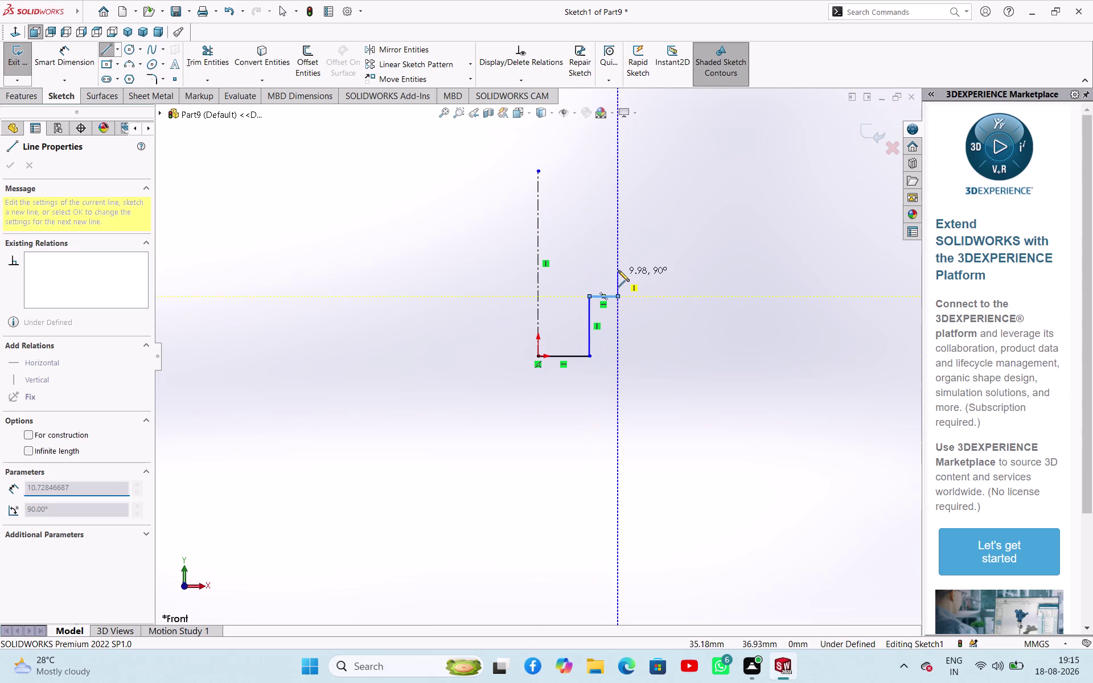
click(619, 272)
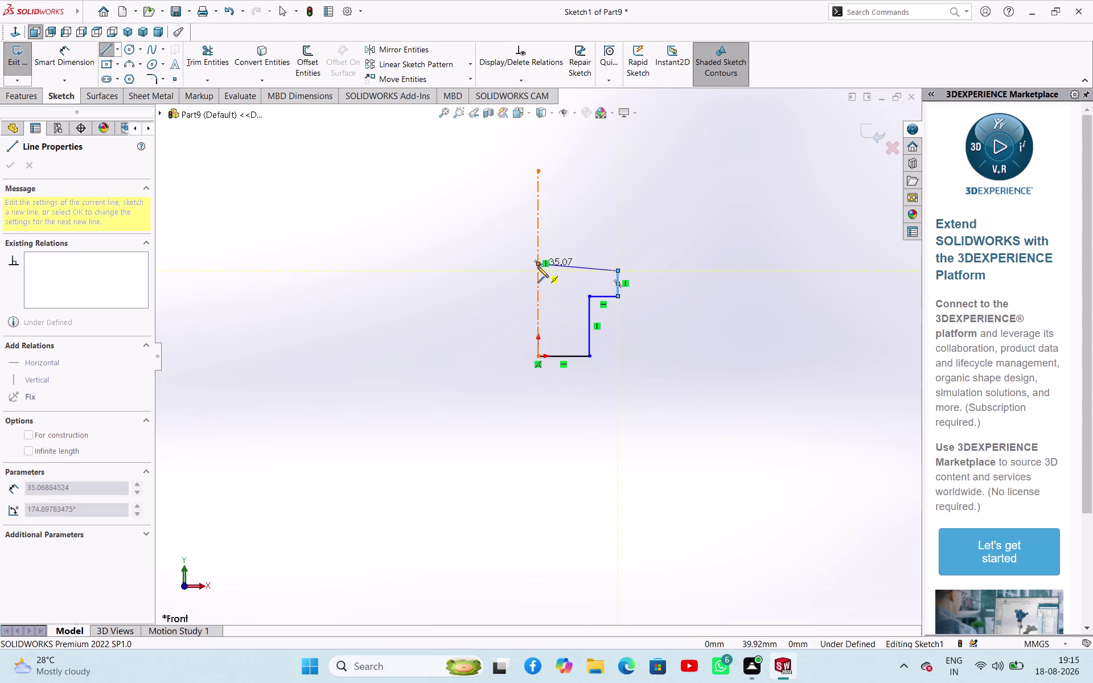
click(539, 272)
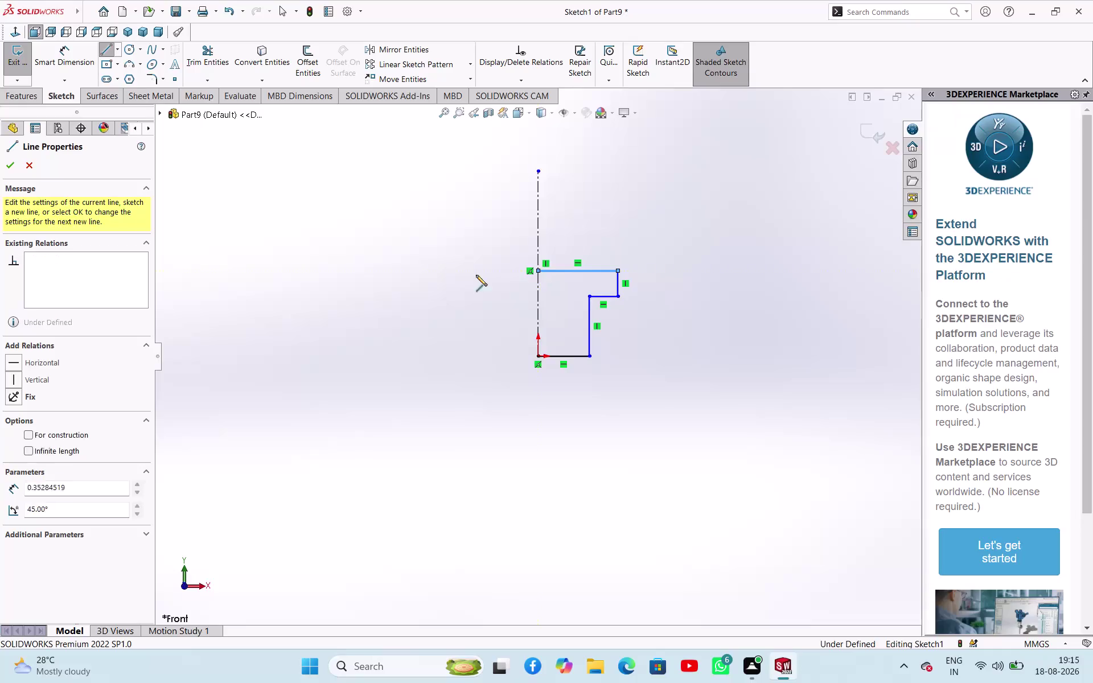
right_click(449, 275)
click(472, 282)
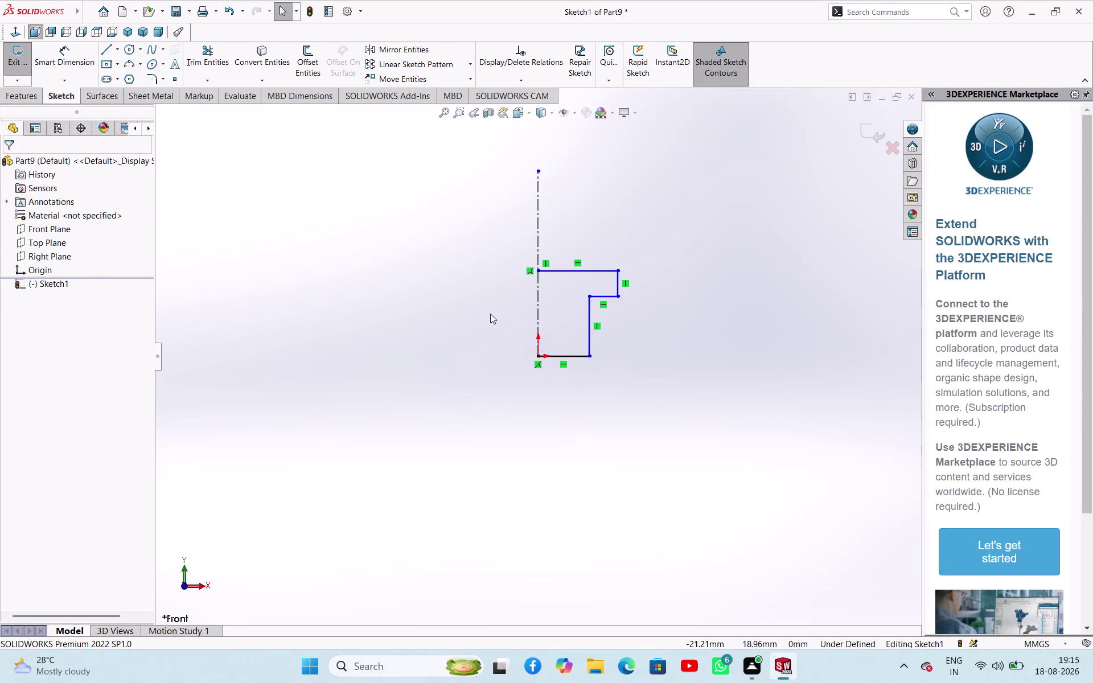
scroll(down, 3)
Round the top outer corner of the stepped profile with a 2 mm sketch fillet.
scroll(up, 3)
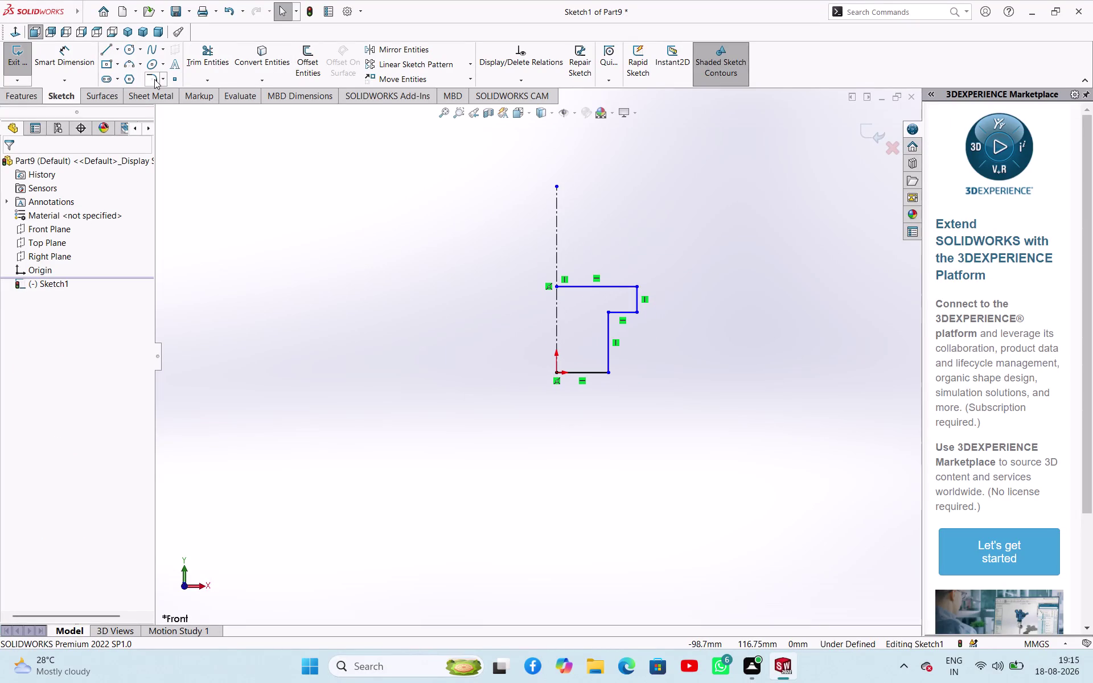
click(155, 79)
scroll(down, 3)
click(622, 279)
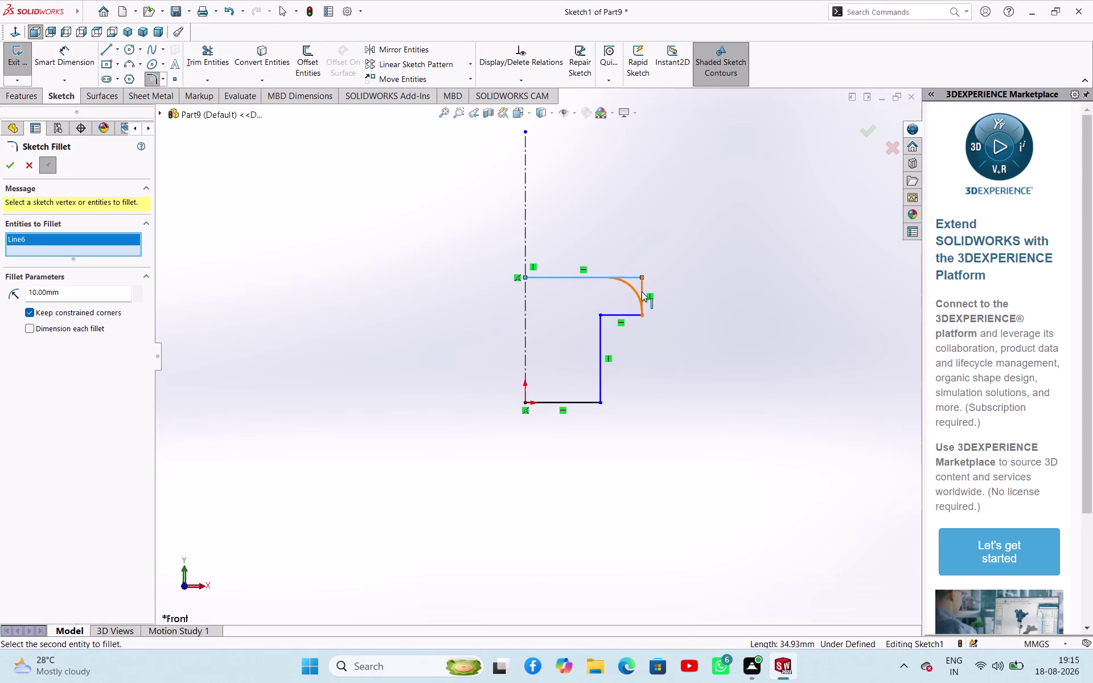
click(641, 292)
double_click(100, 293)
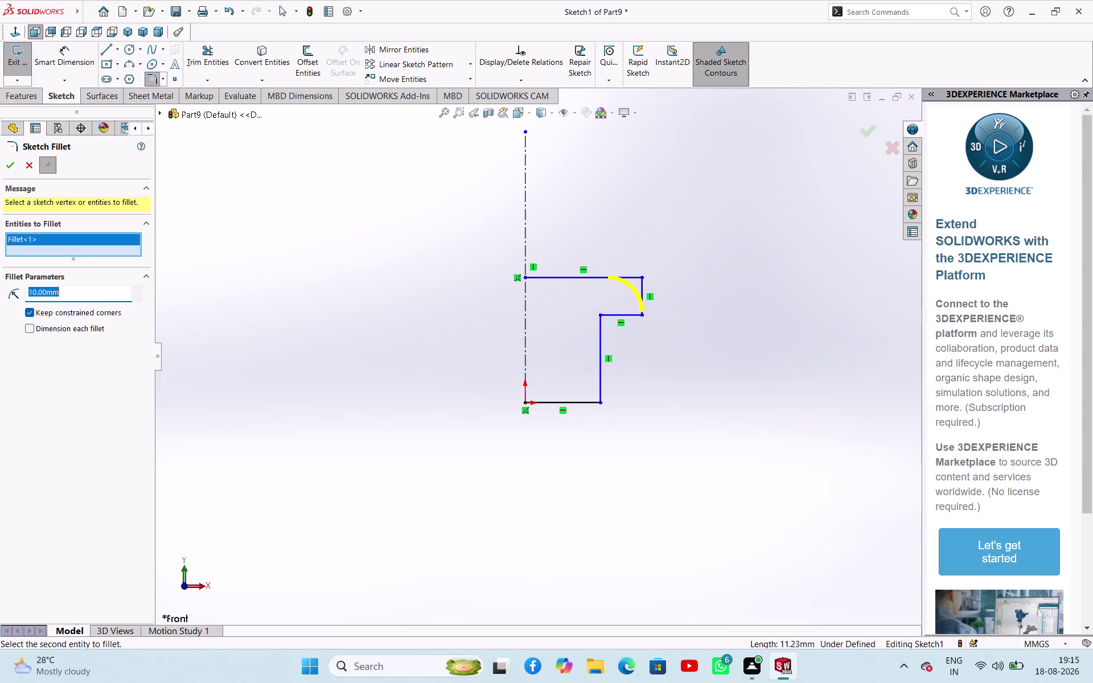
key(2)
key(Return)
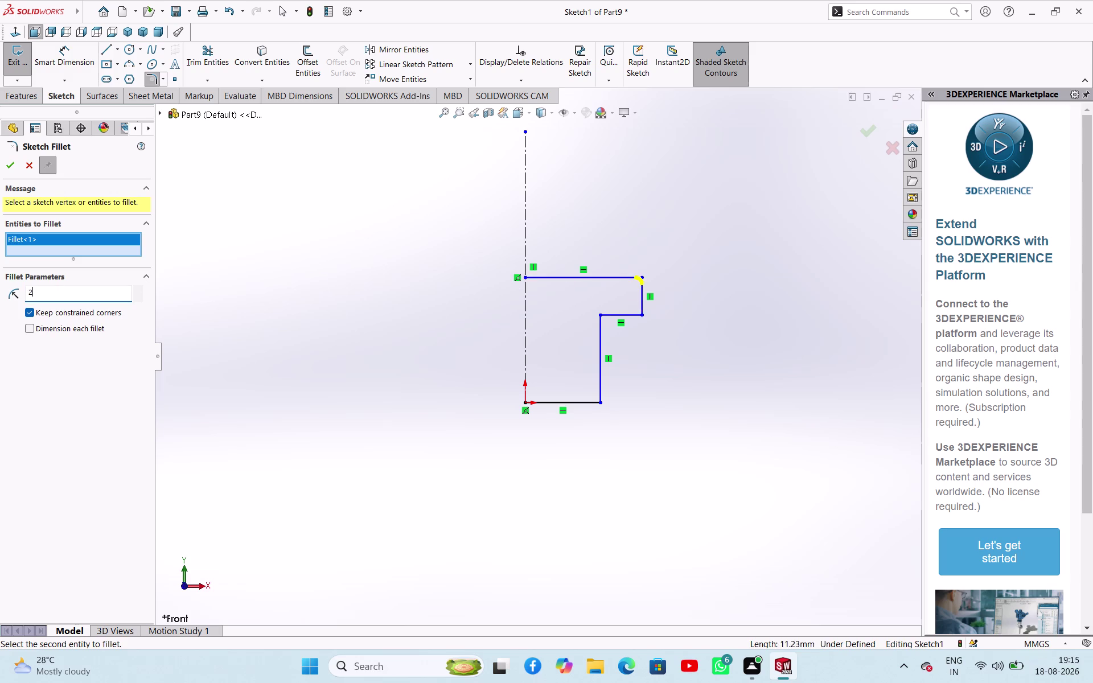
click(3, 161)
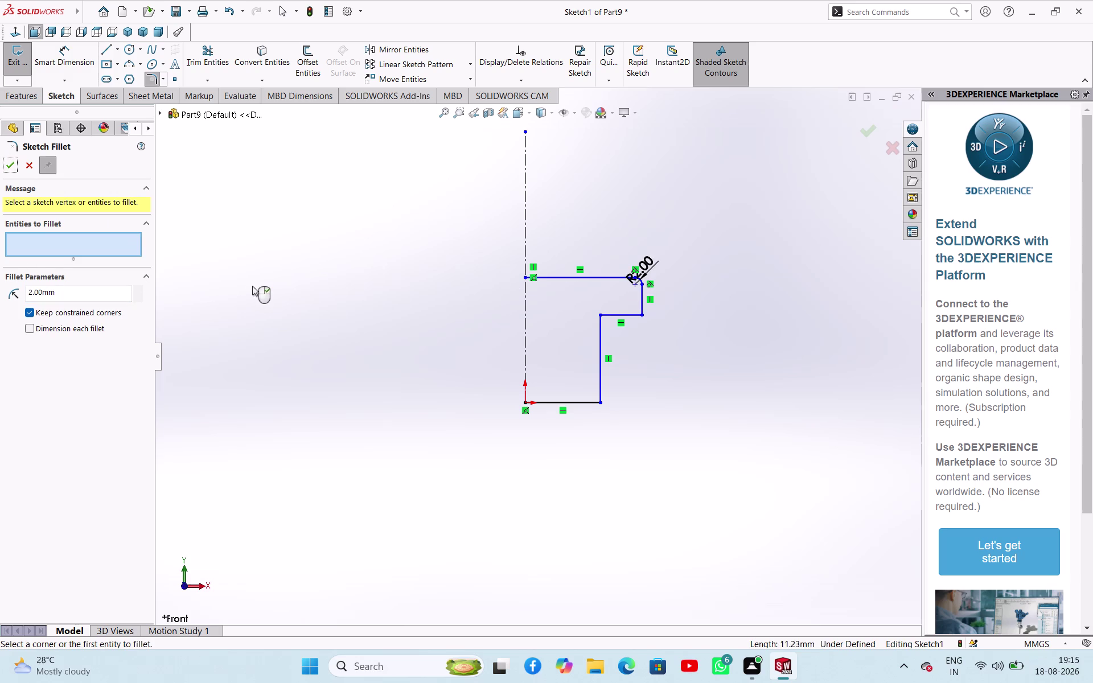
click(288, 279)
scroll(up, 3)
scroll(down, 3)
scroll(up, 3)
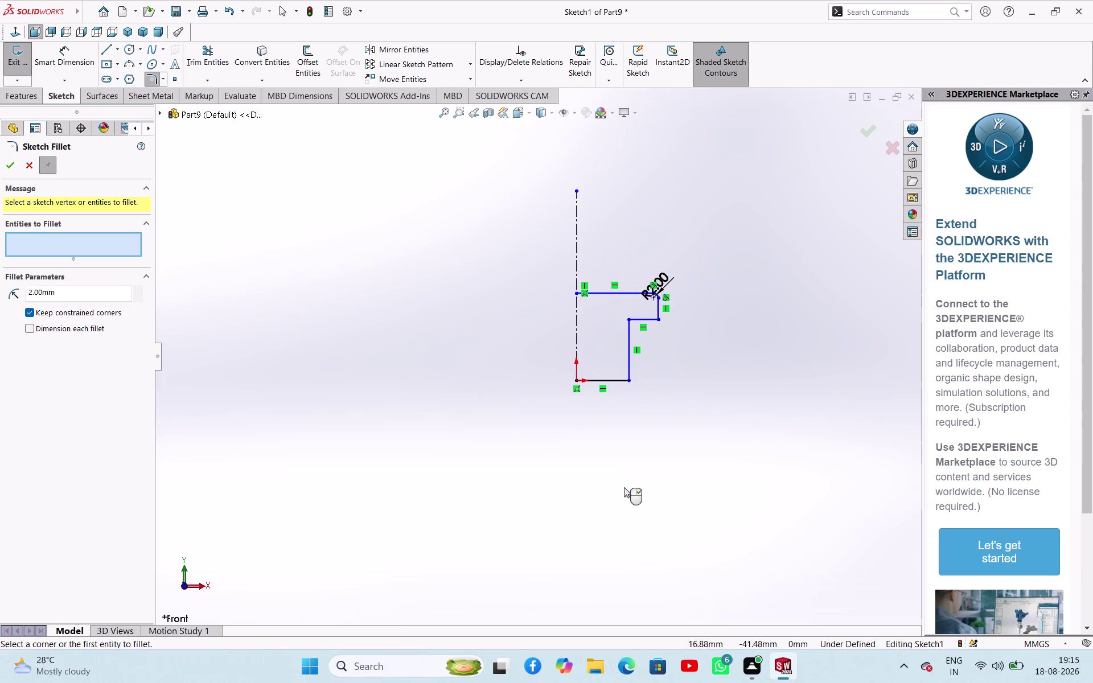
right_drag(490, 433, 478, 317)
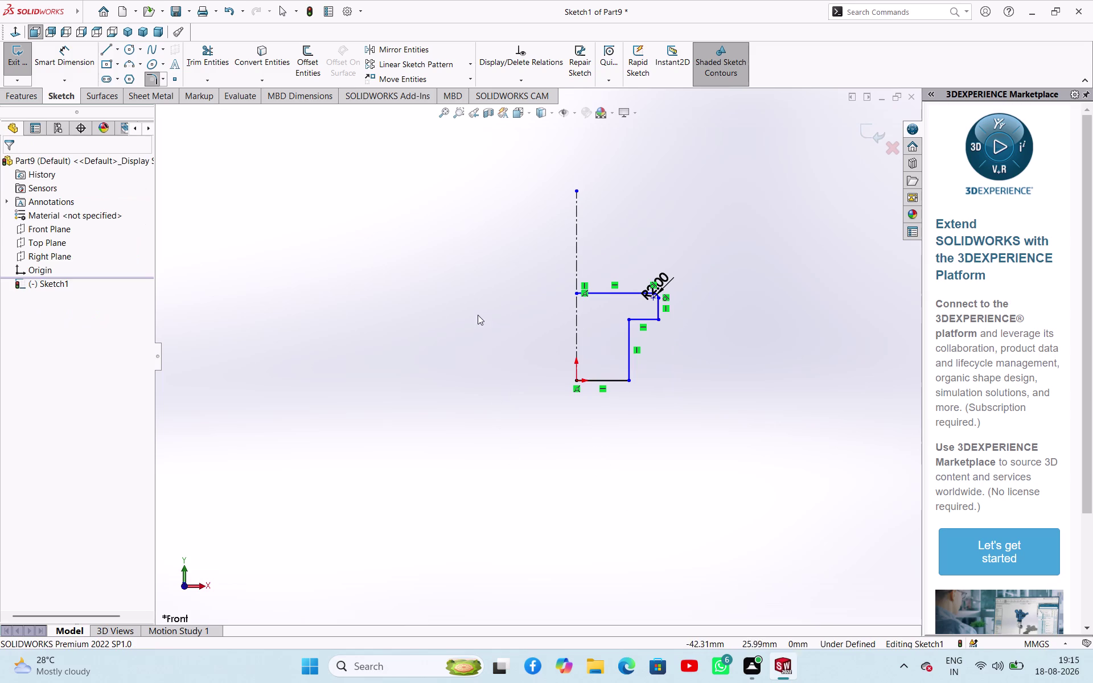
right_drag(478, 317, 478, 312)
right_drag(457, 381, 464, 255)
Dimension the bottom edge to 5.5 mm and the vertical height to 12 mm.
click(612, 384)
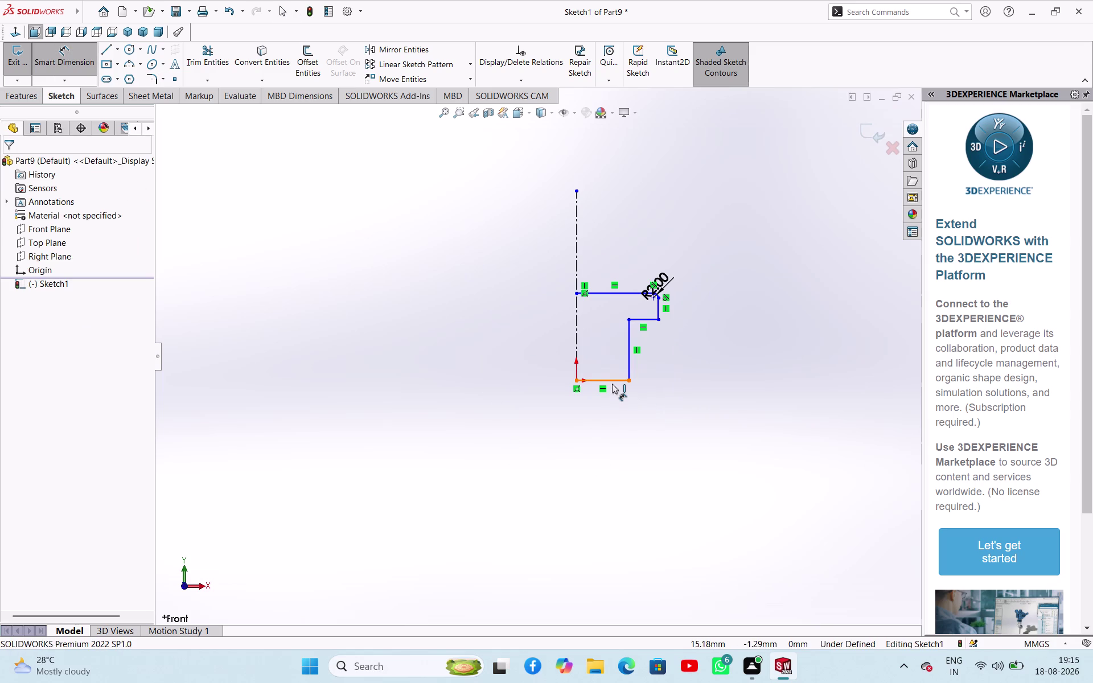
click(603, 420)
text(5.5)
key(Return)
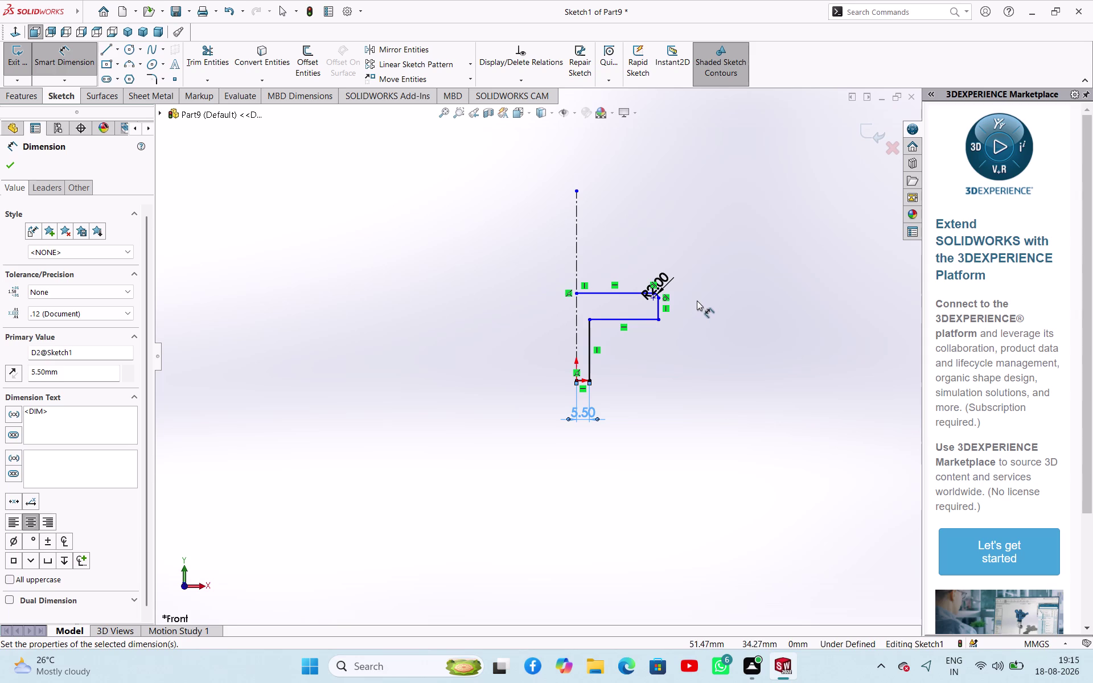
click(642, 321)
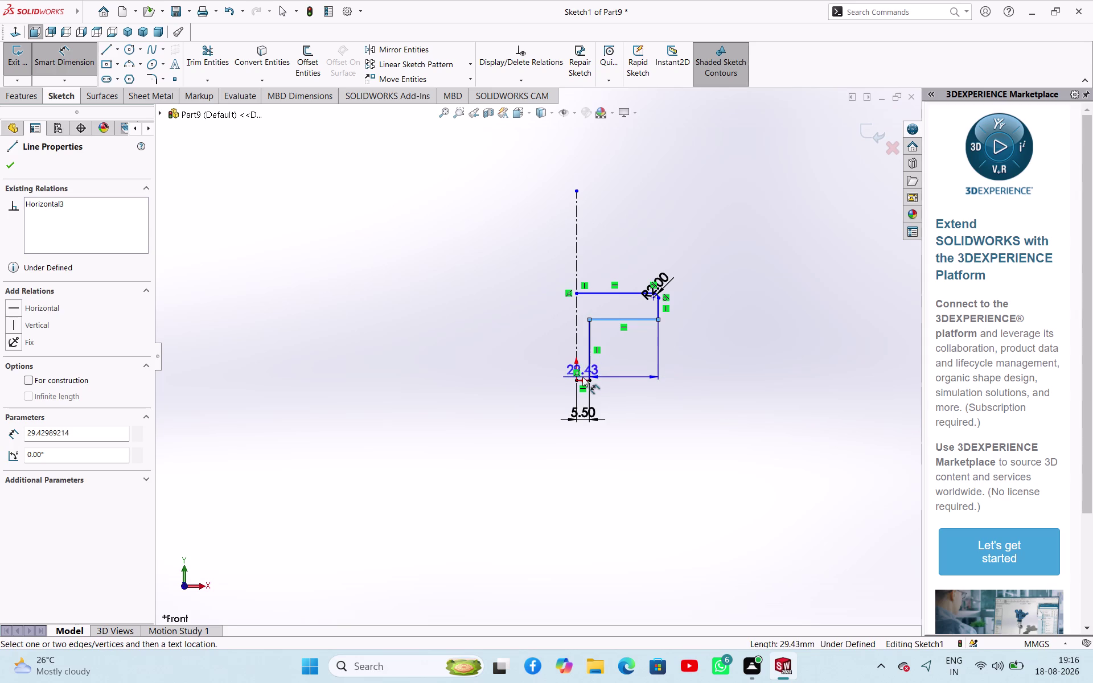
click(583, 379)
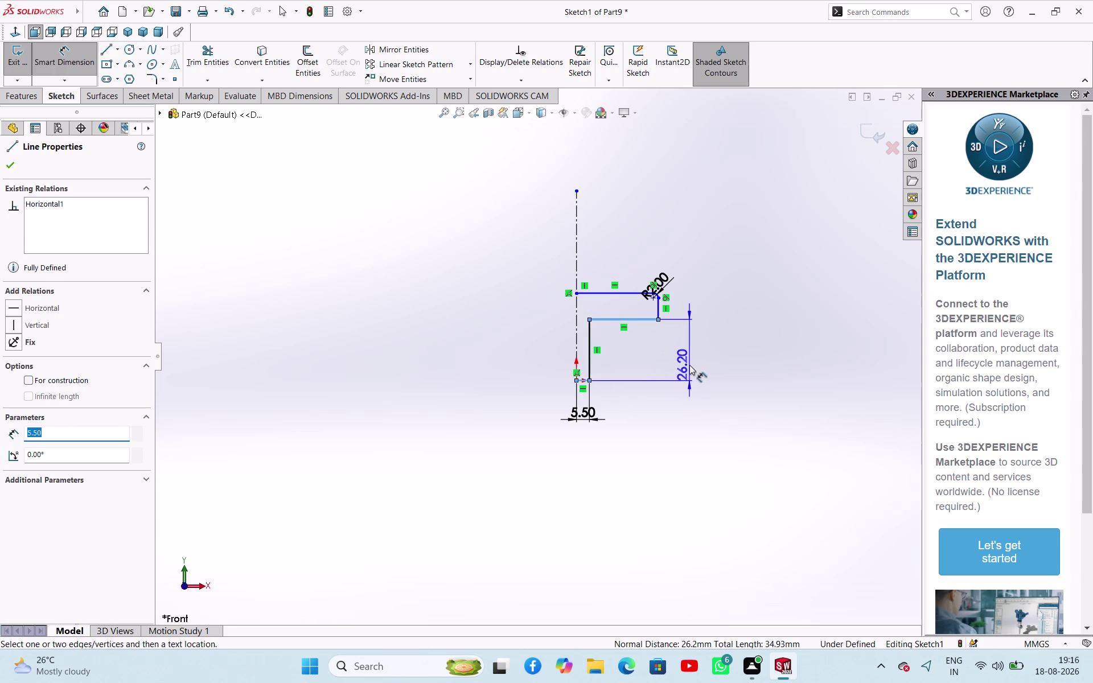
drag(691, 364, 690, 349)
text(12)
key(Return)
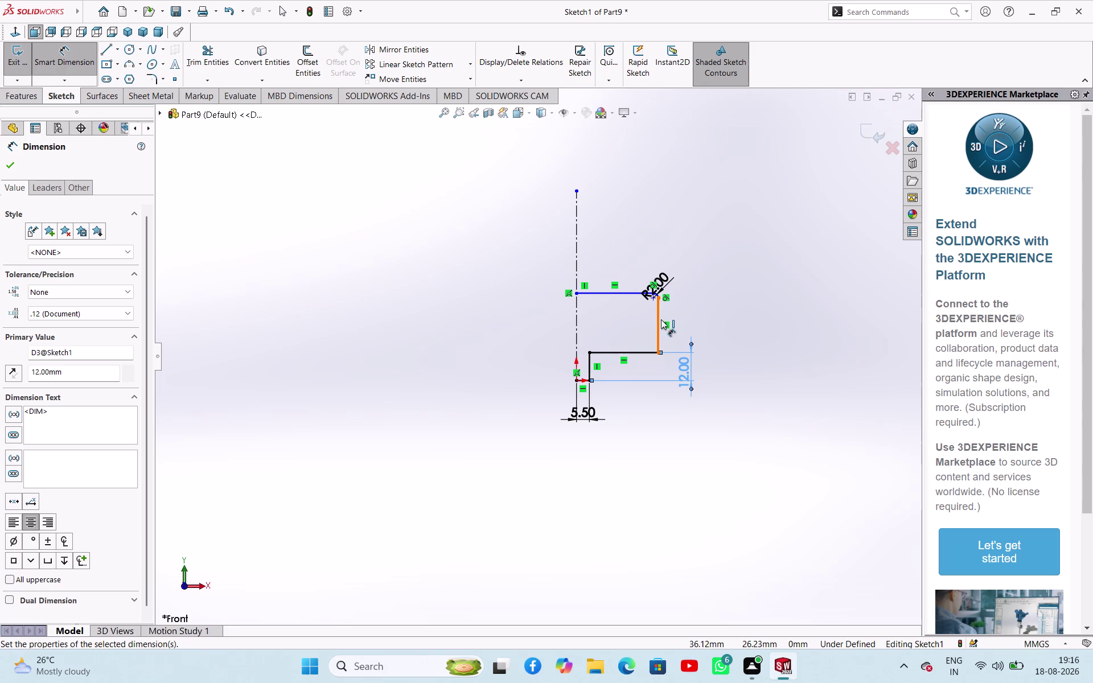
Add the 3 mm spacing between the horizontal lines and the 11 mm width.
click(633, 293)
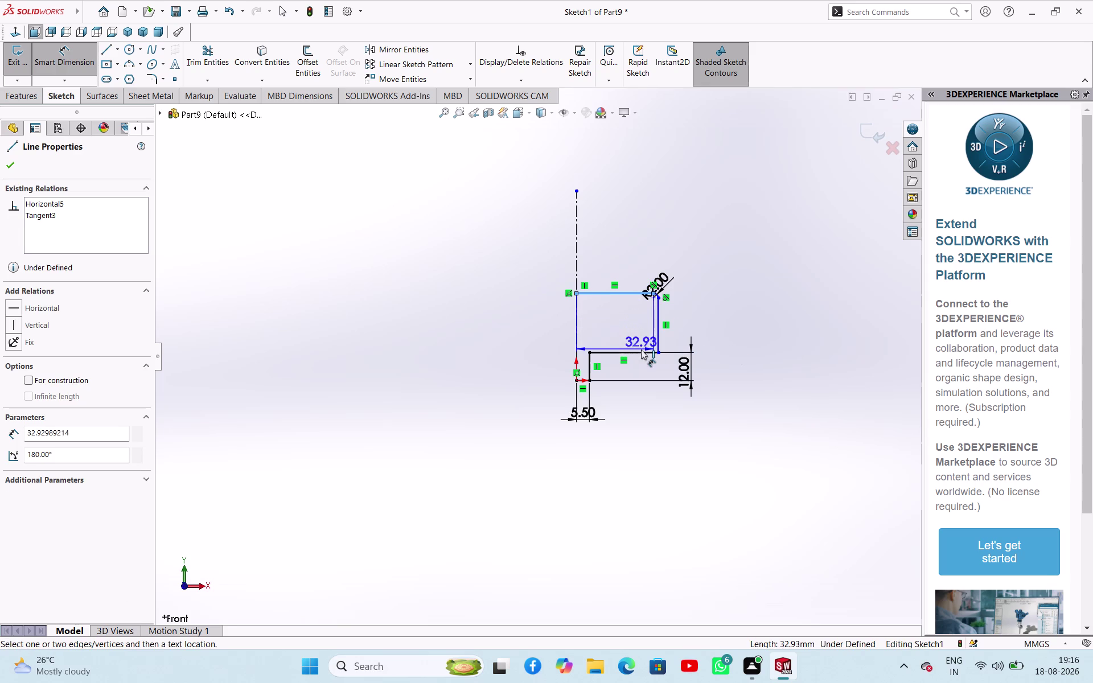
click(641, 350)
click(745, 316)
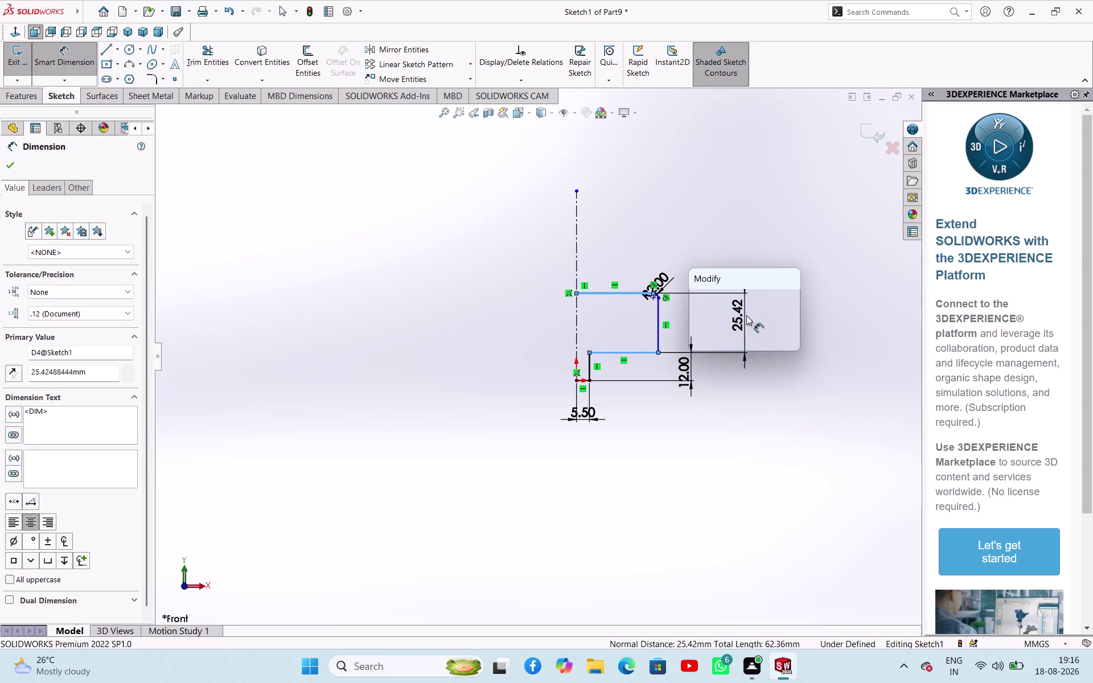
key(3)
key(Return)
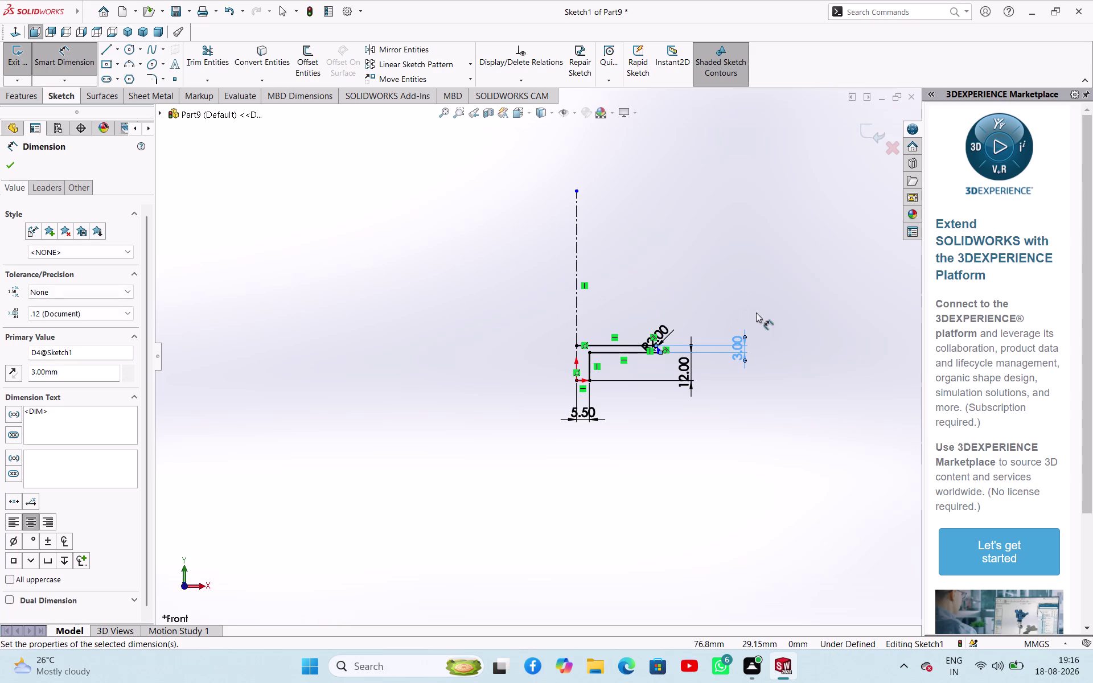
scroll(down, 3)
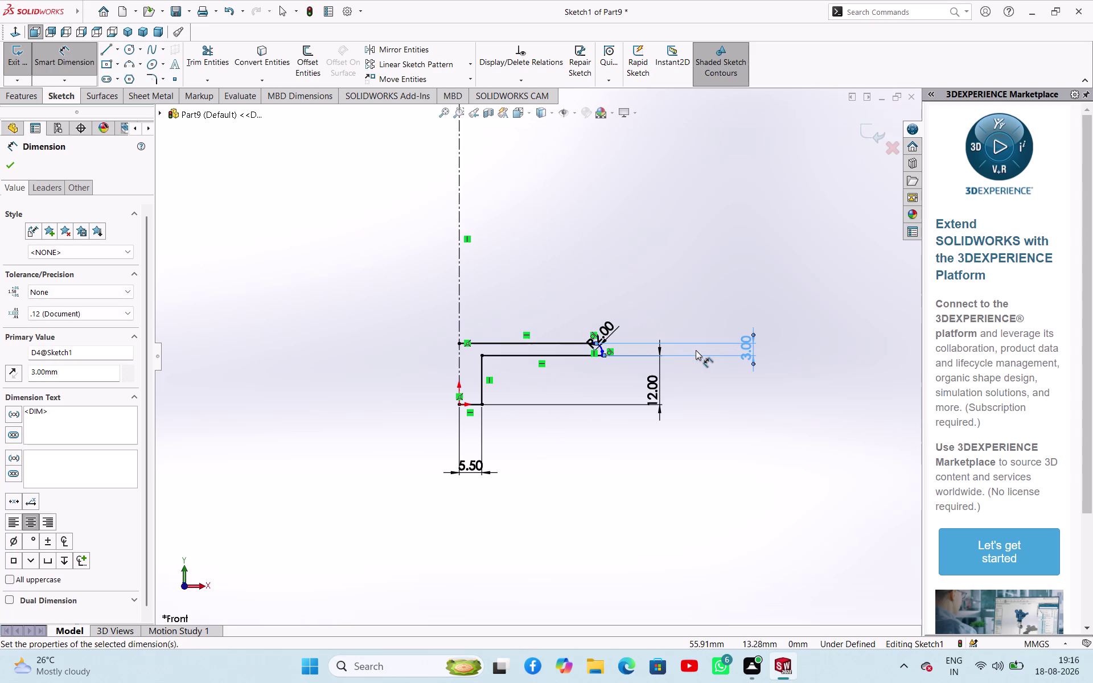
scroll(down, 3)
scroll(down, 3)
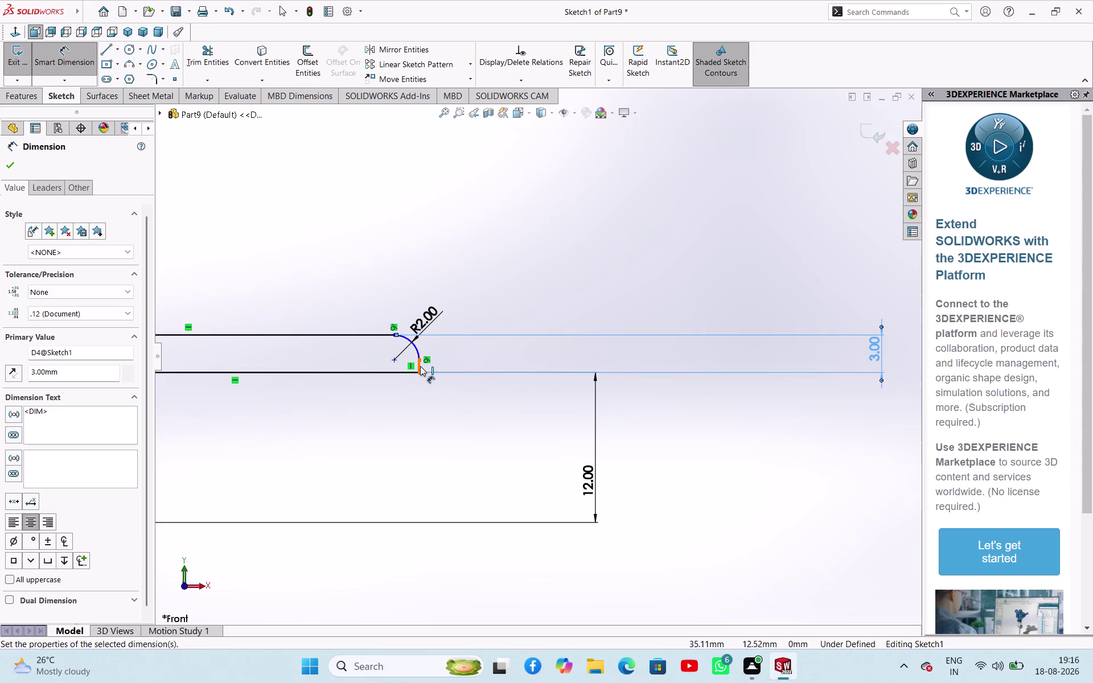
click(421, 366)
scroll(up, 3)
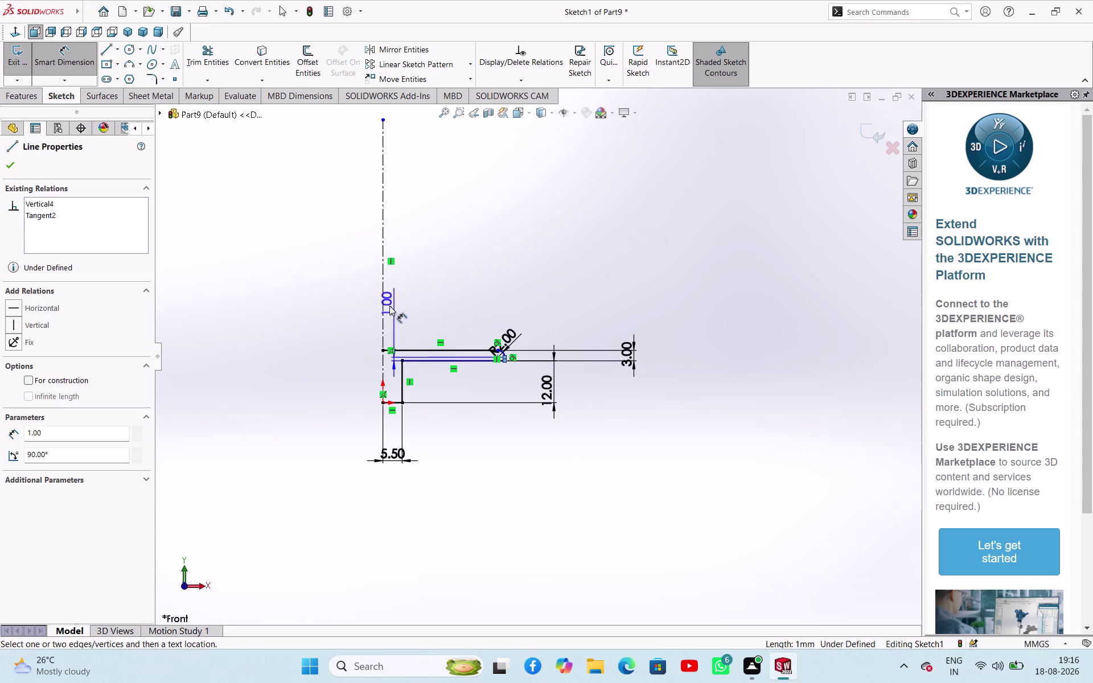
click(382, 308)
click(569, 298)
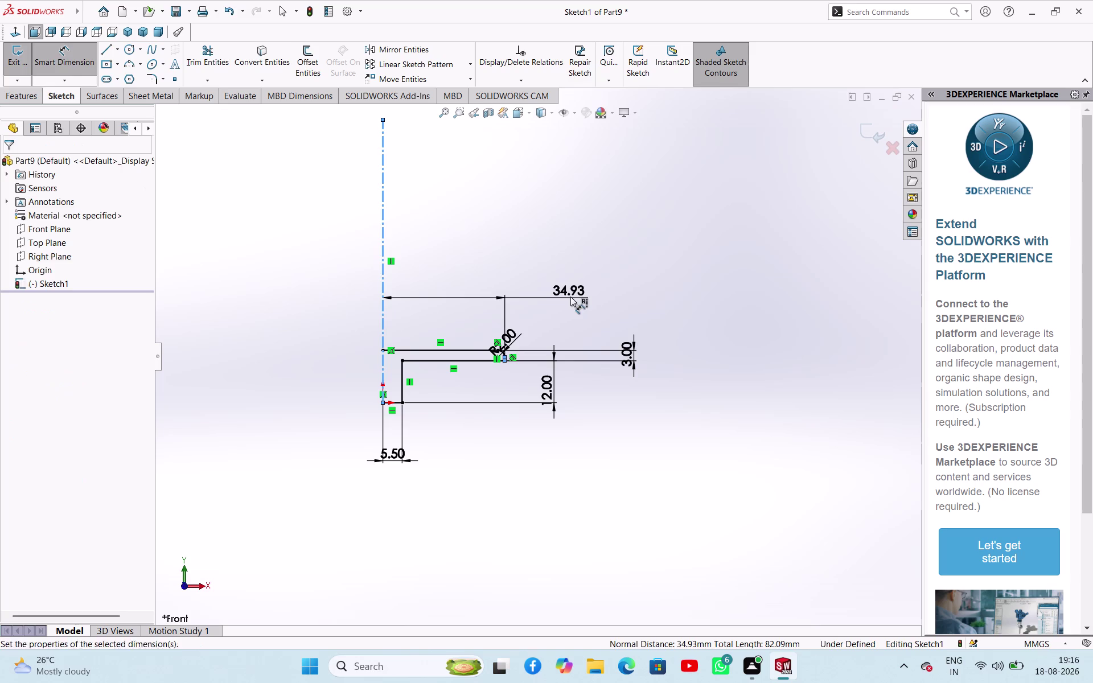
text(11)
key(Return)
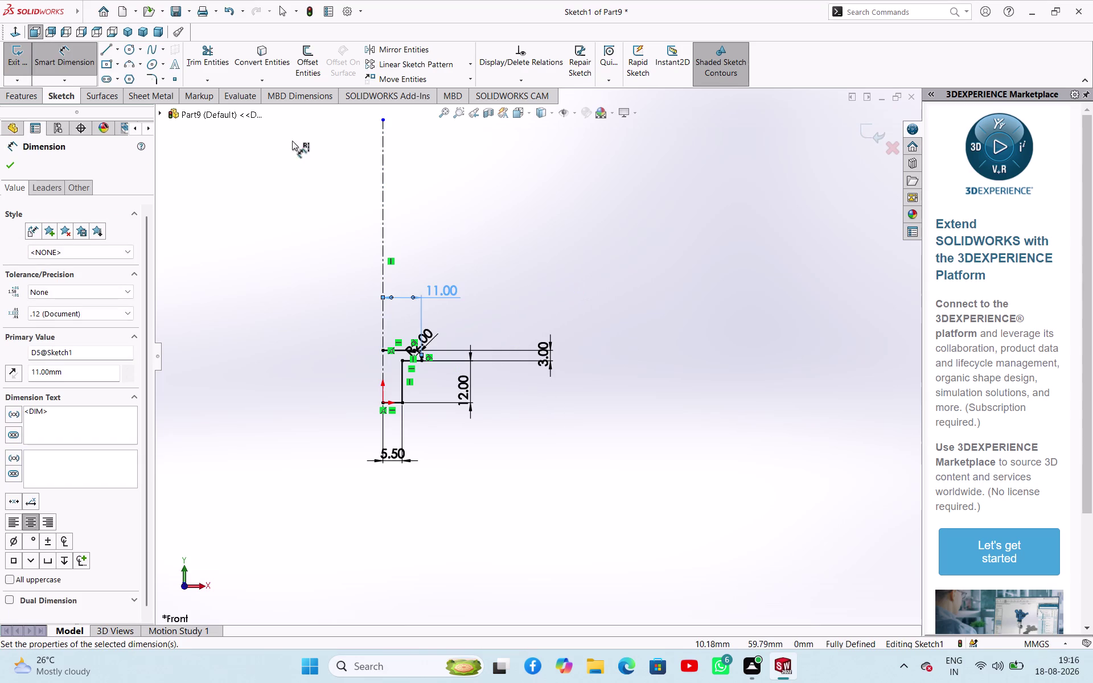
click(7, 160)
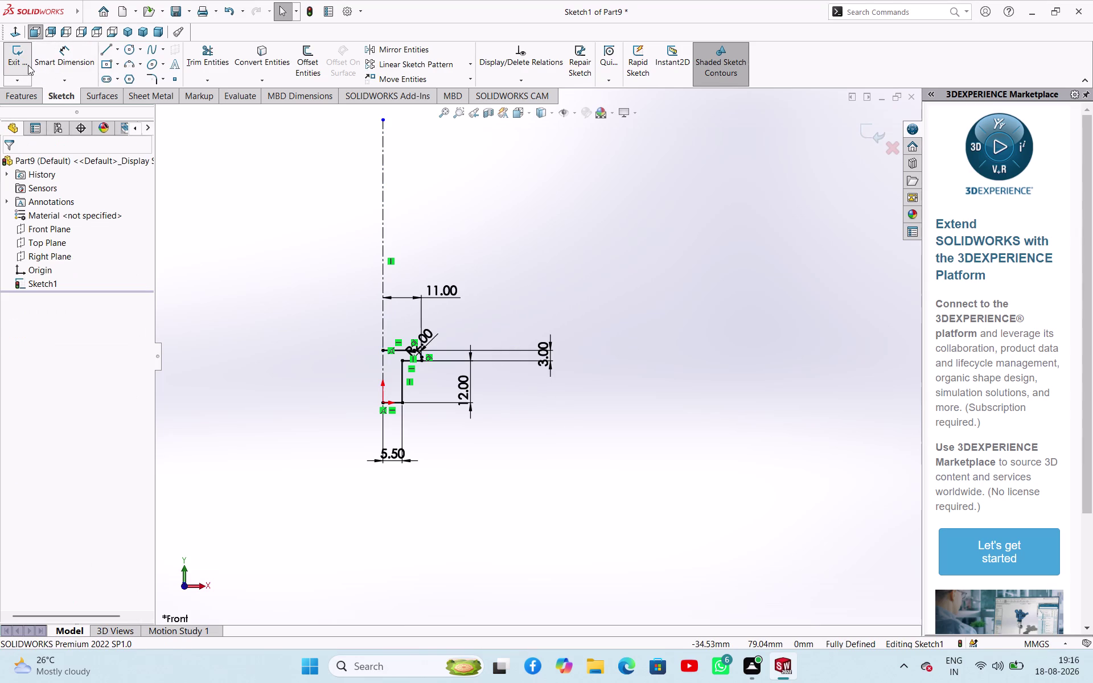
Revolve the filleted profile 360° about the centerline into a solid knob-shaped part.
click(28, 65)
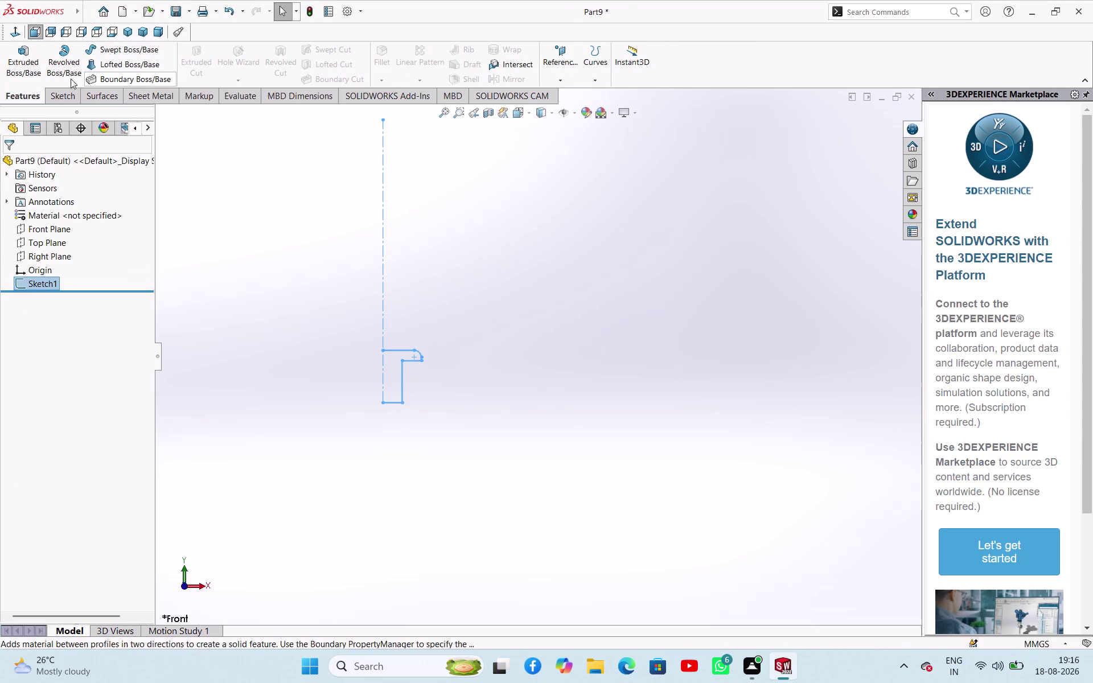
click(71, 61)
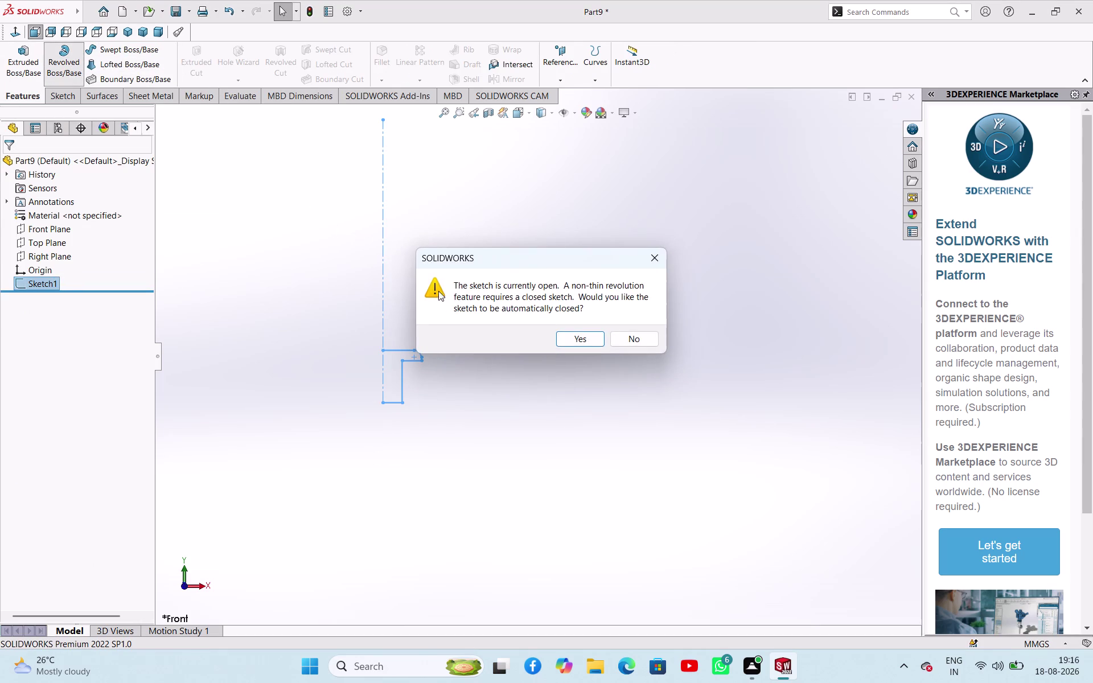
click(589, 338)
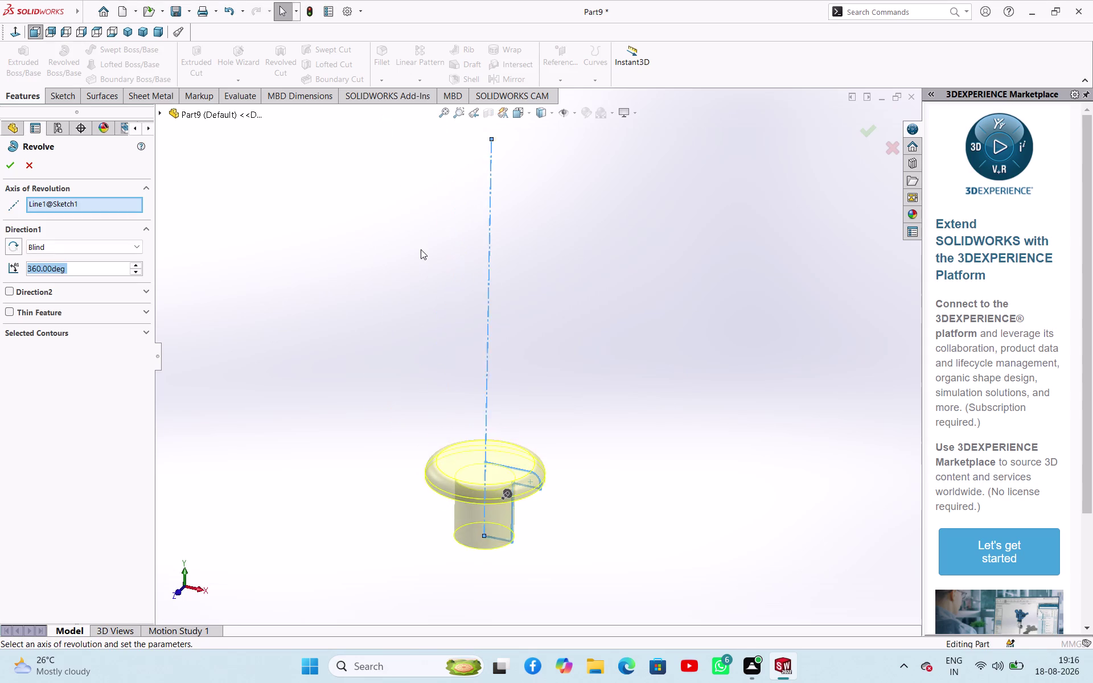
click(11, 201)
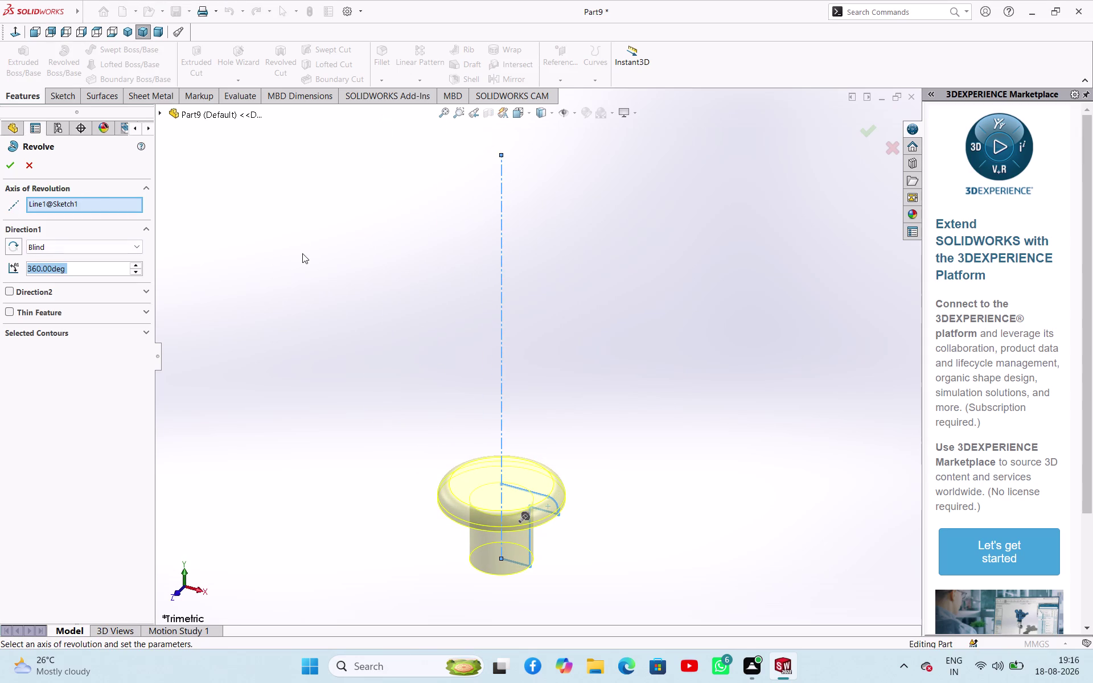
click(6, 164)
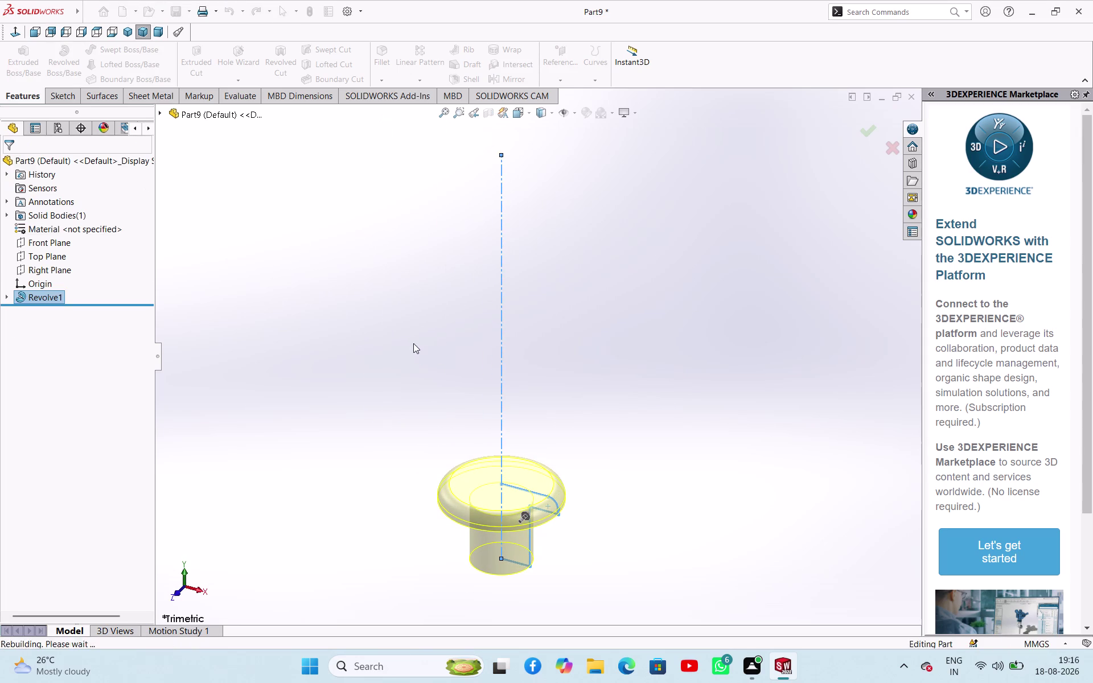
click(413, 344)
middle_drag(490, 362, 471, 343)
middle_drag(465, 285, 518, 314)
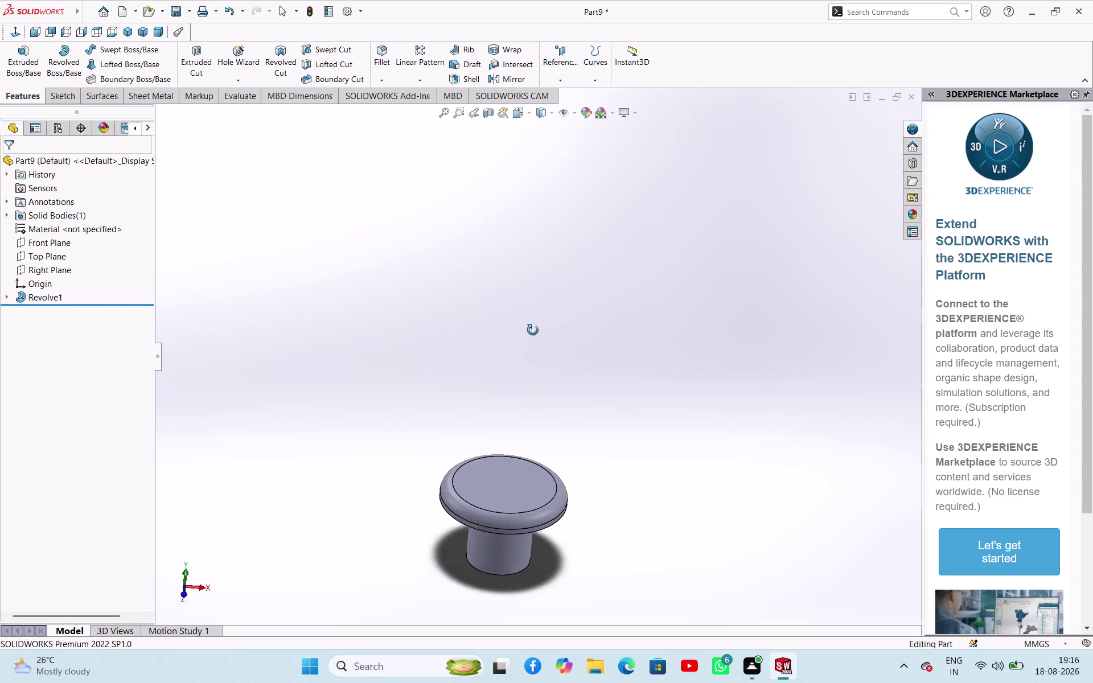
middle_drag(518, 314, 533, 279)
Save the part as 'PISTON PIN PLUG'.
key(ctrl+s)
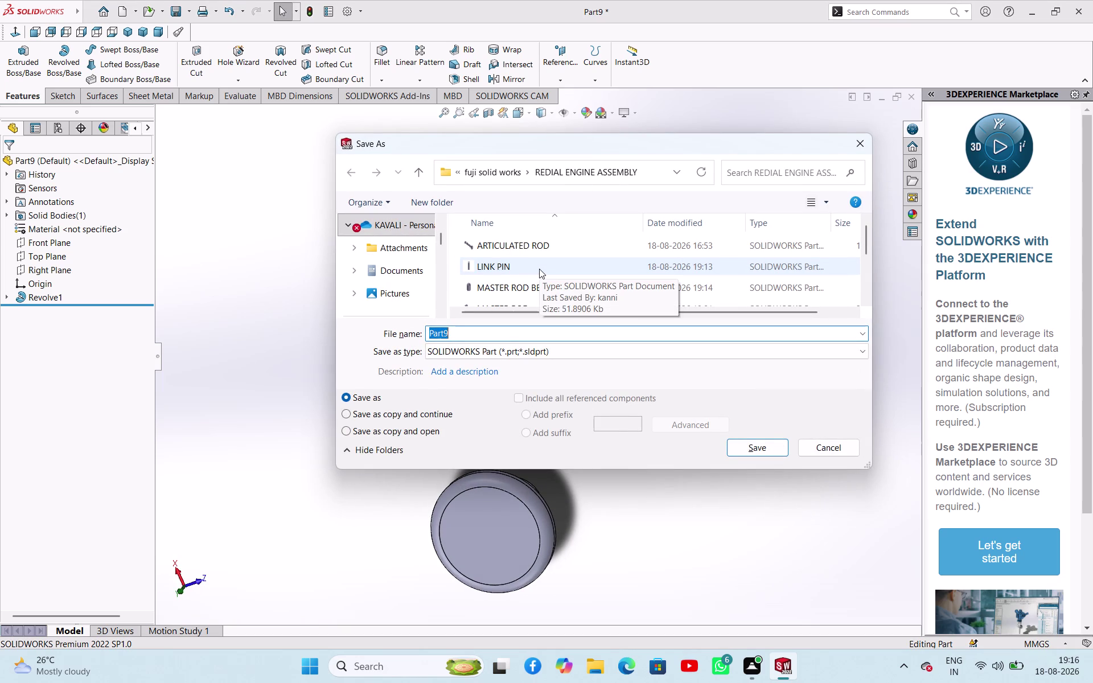
text(PI)
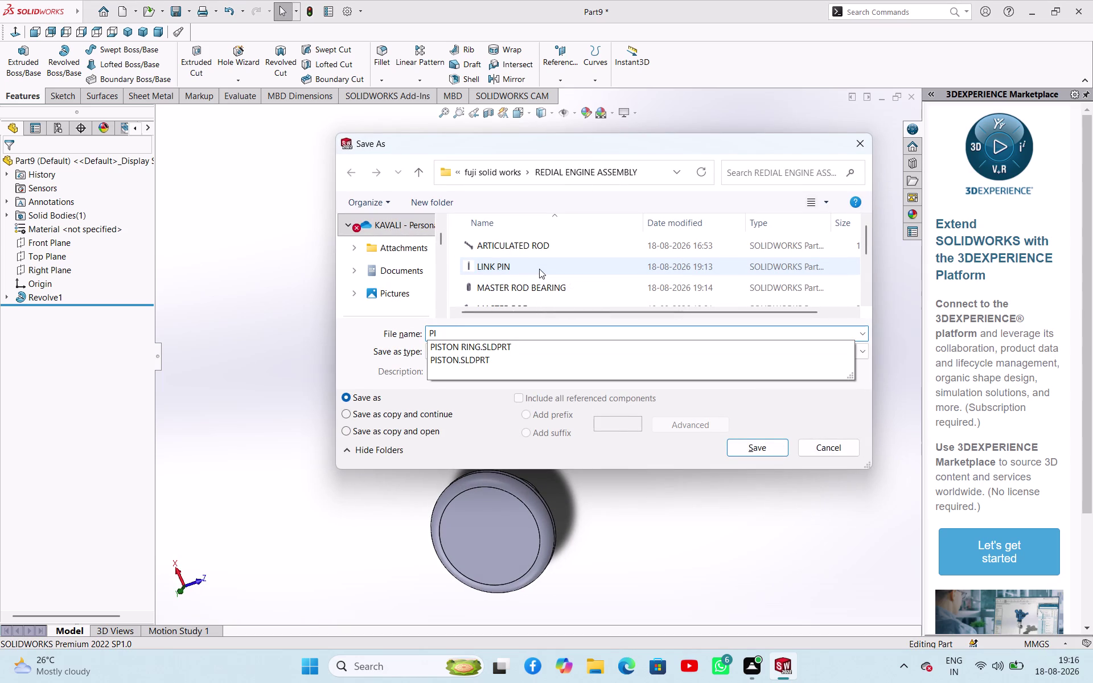
text(ST)
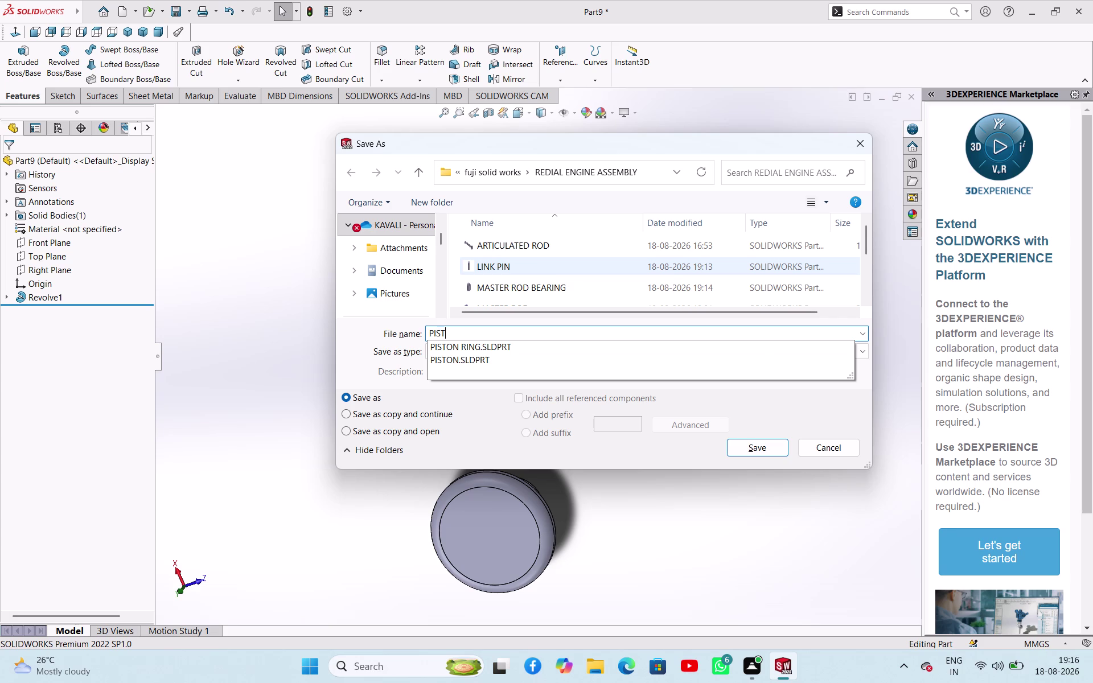
text(ON P)
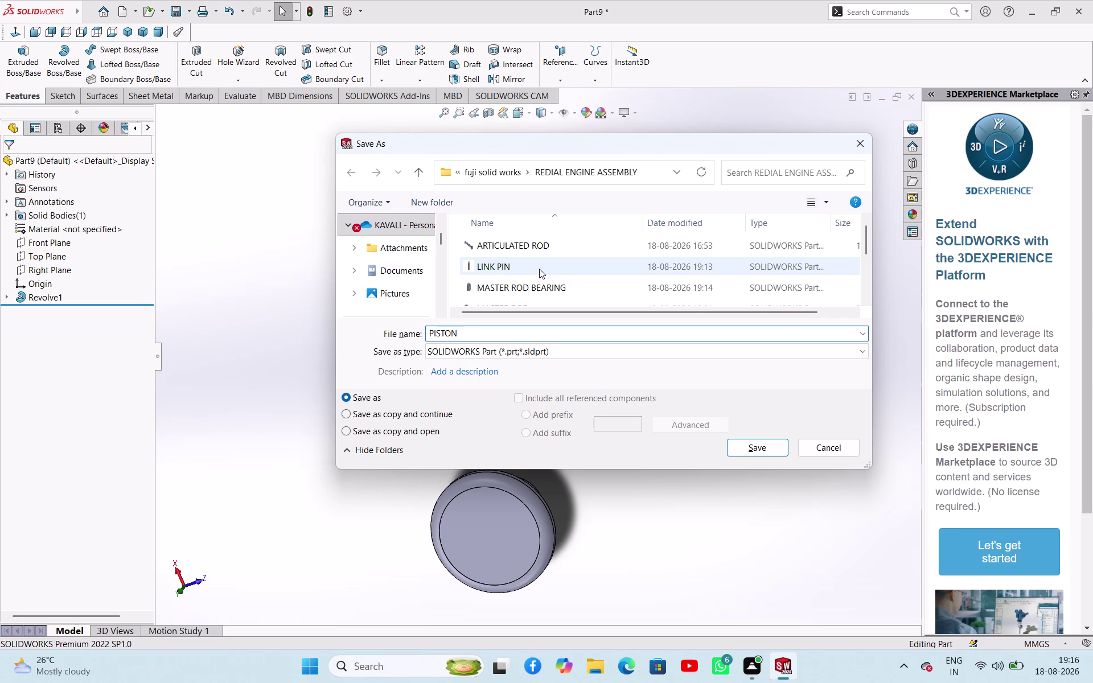
text(IN)
key(space)
text(P)
text(LI)
key(BackSpace)
text(UG)
click(745, 451)
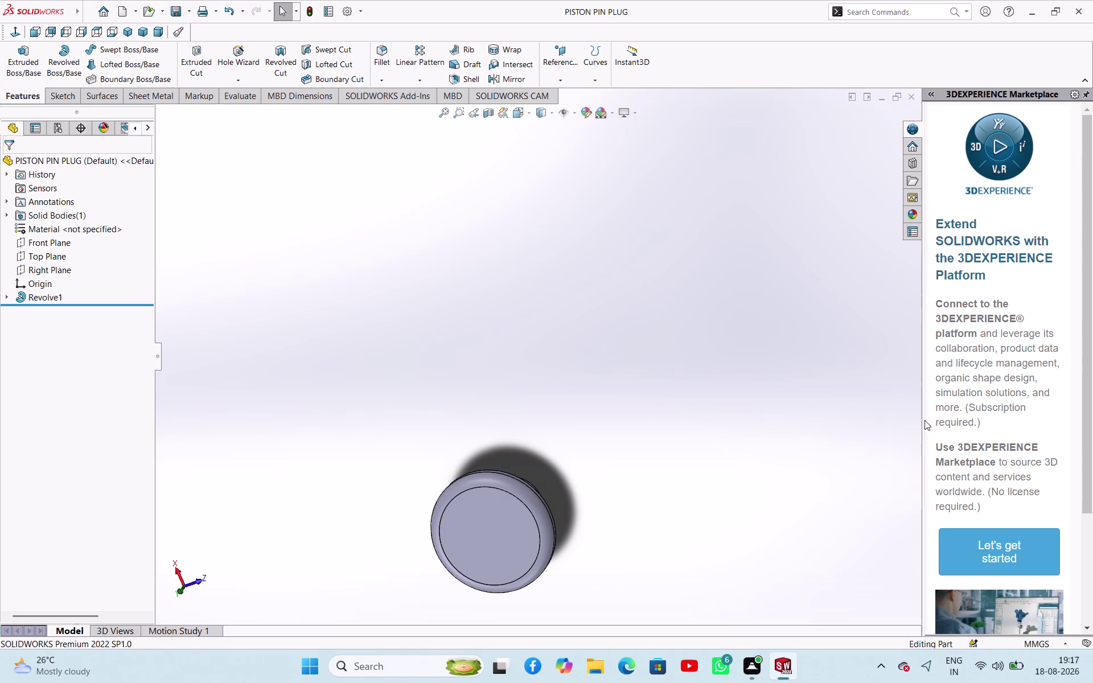
Collapse the task pane to widen the modelling area, then start a new document.
drag(924, 421, 1076, 441)
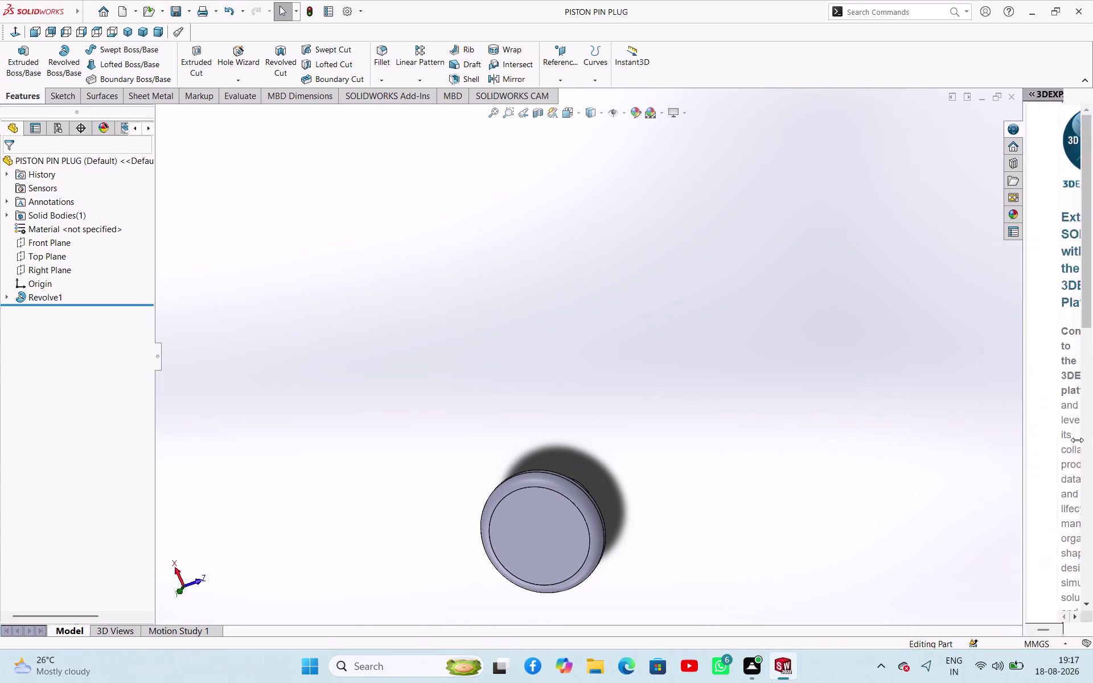
drag(1077, 440, 1092, 471)
click(825, 498)
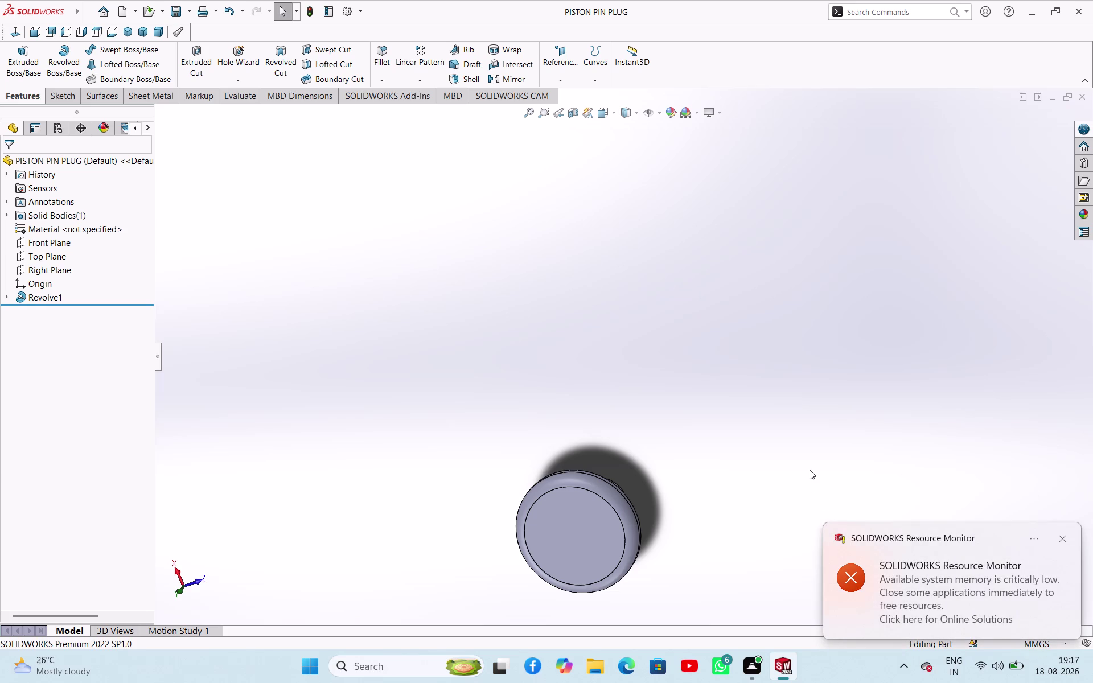
key(ctrl+s)
key(ctrl+n)
click(389, 291)
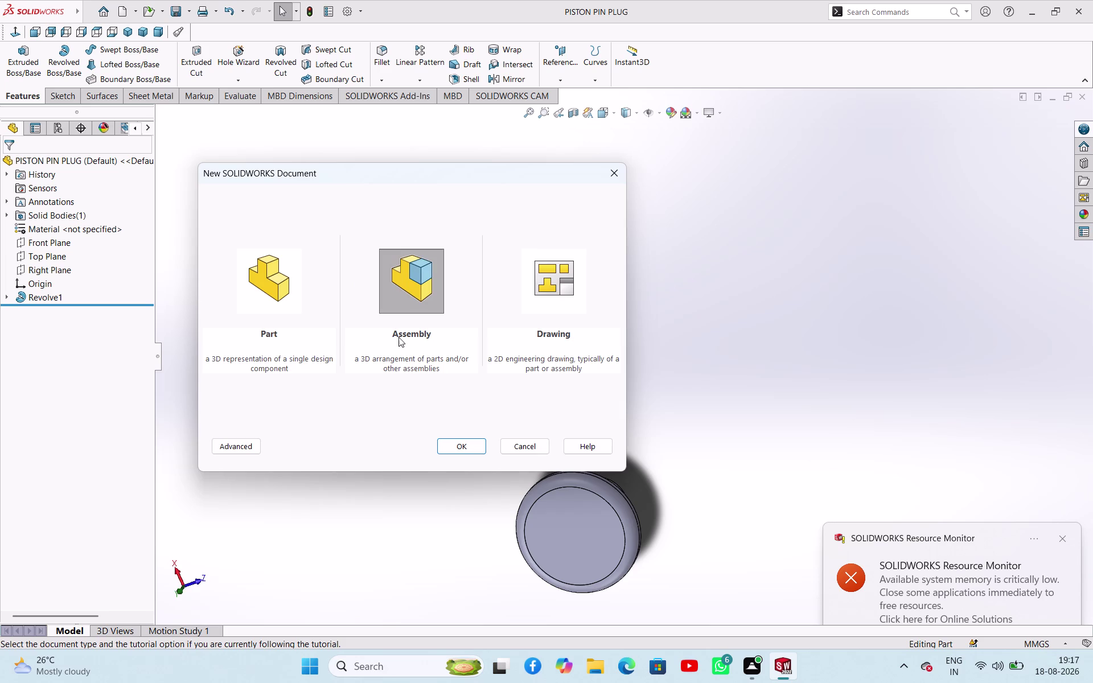
click(456, 446)
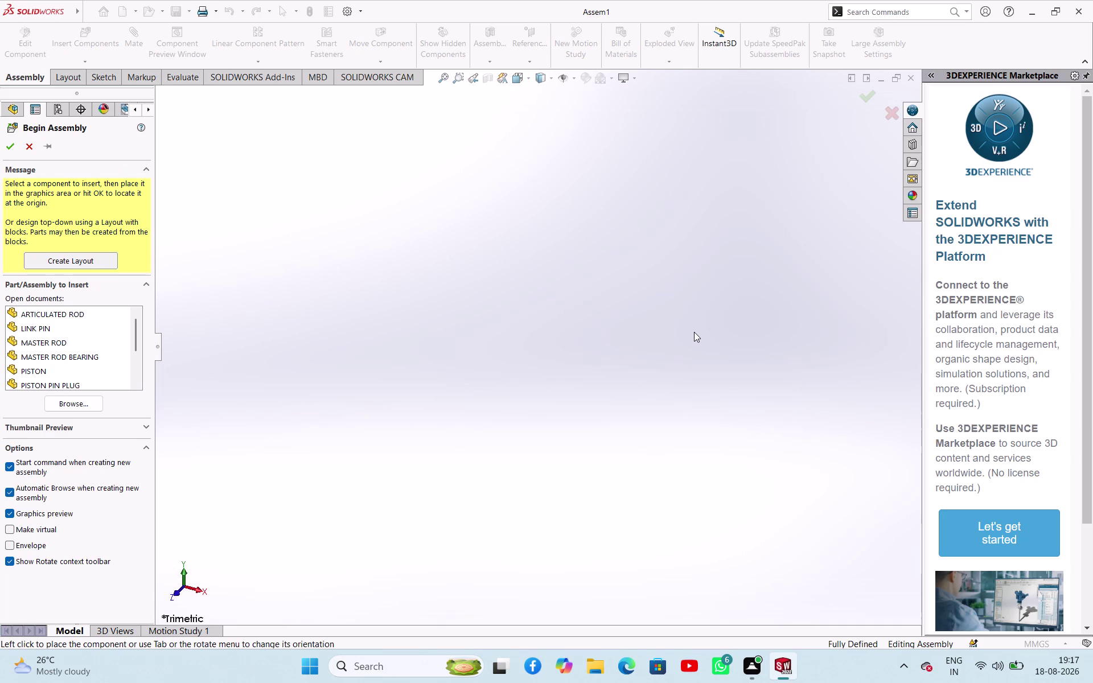
click(71, 404)
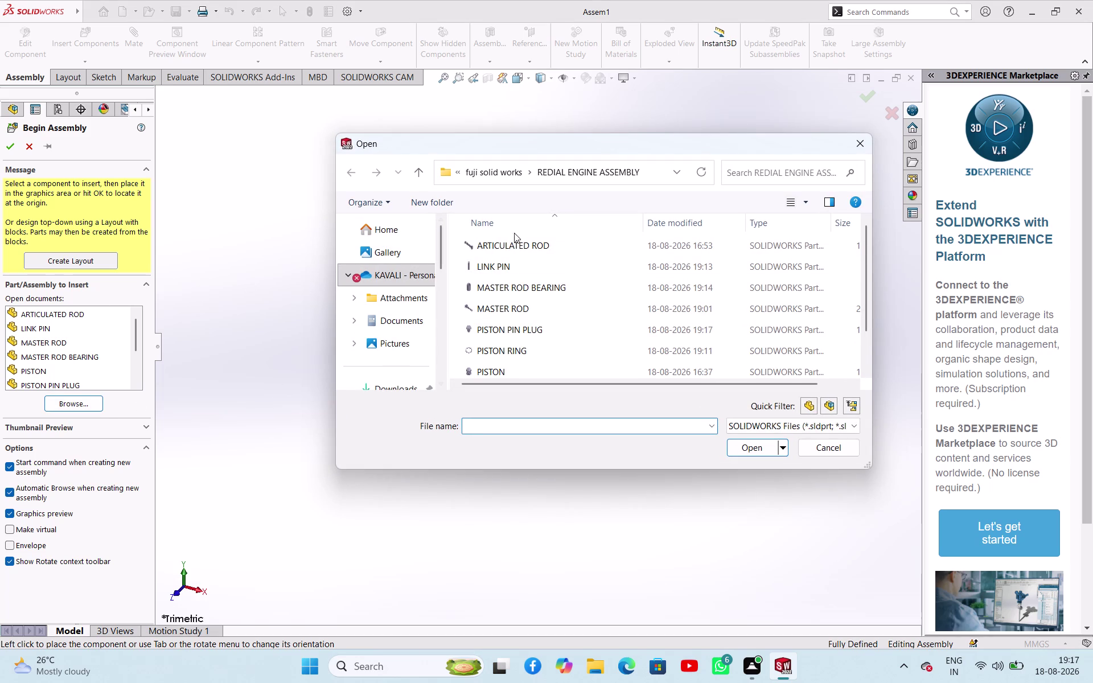
scroll(down, 3)
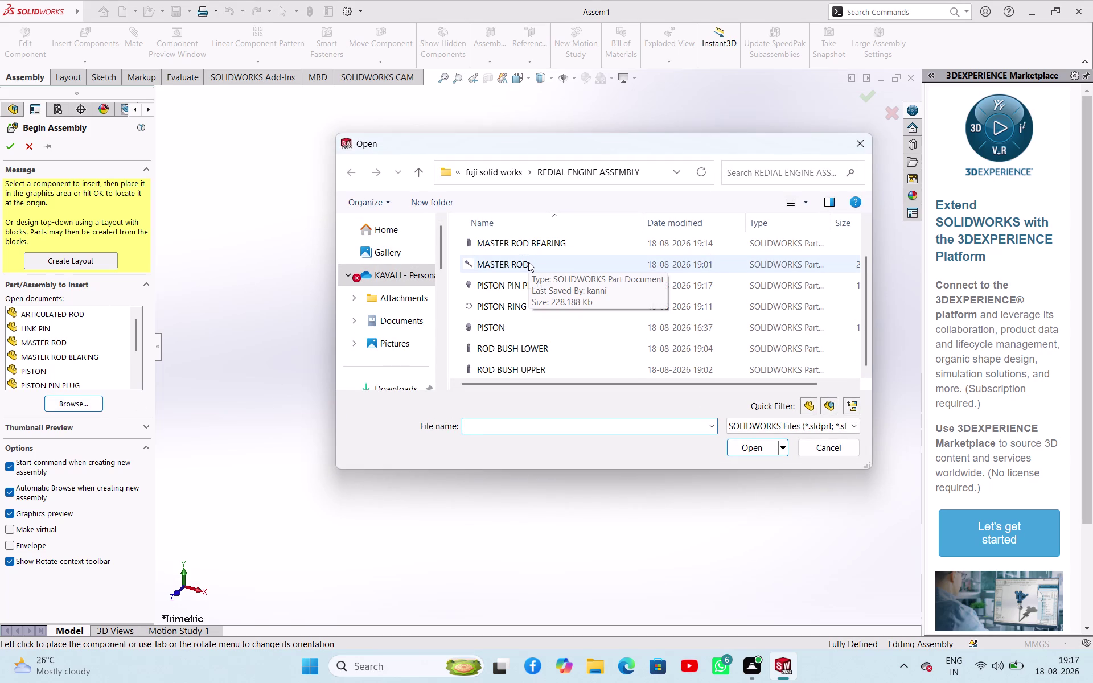
scroll(down, 3)
scroll(down, 3)
scroll(down, 3)
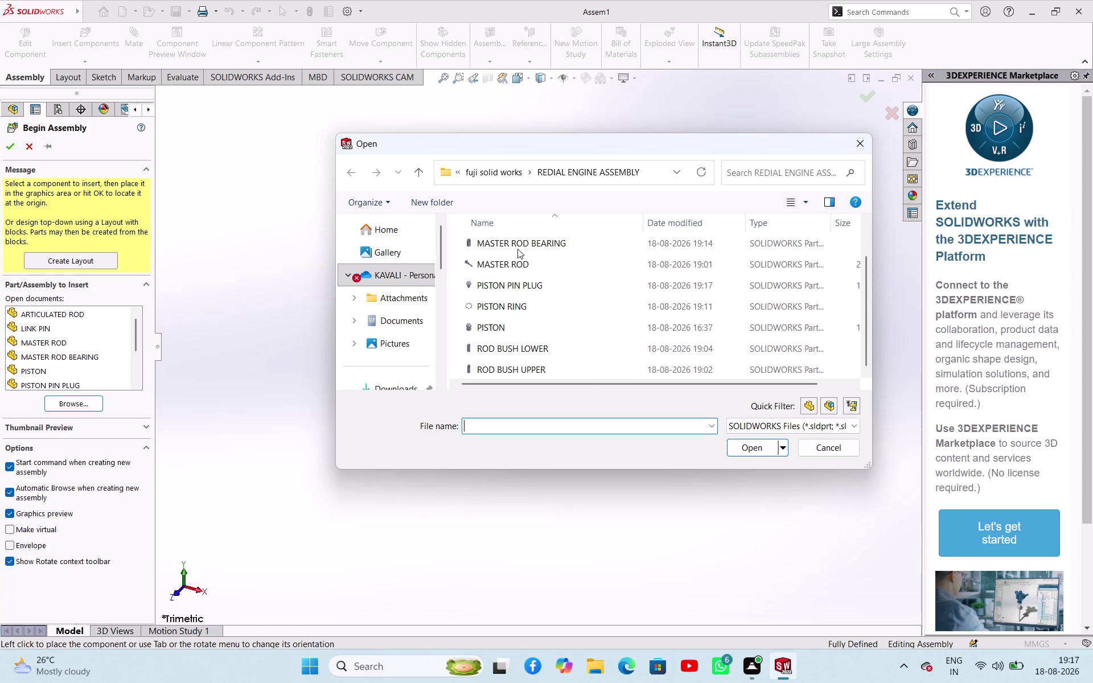
click(520, 266)
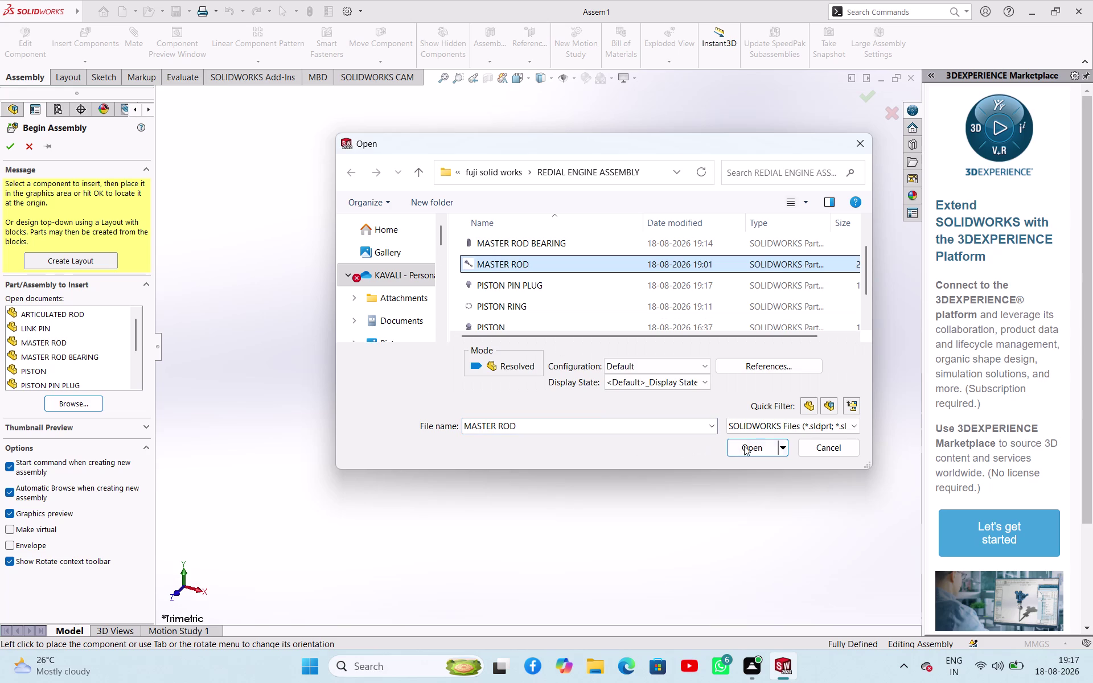
click(751, 448)
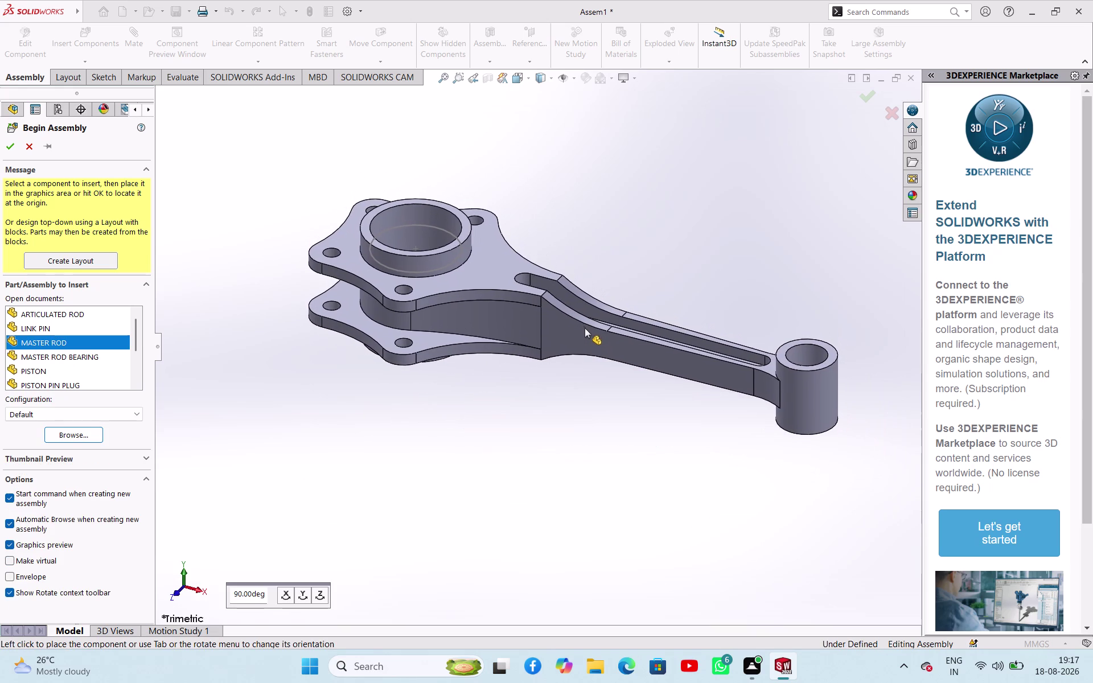
click(589, 334)
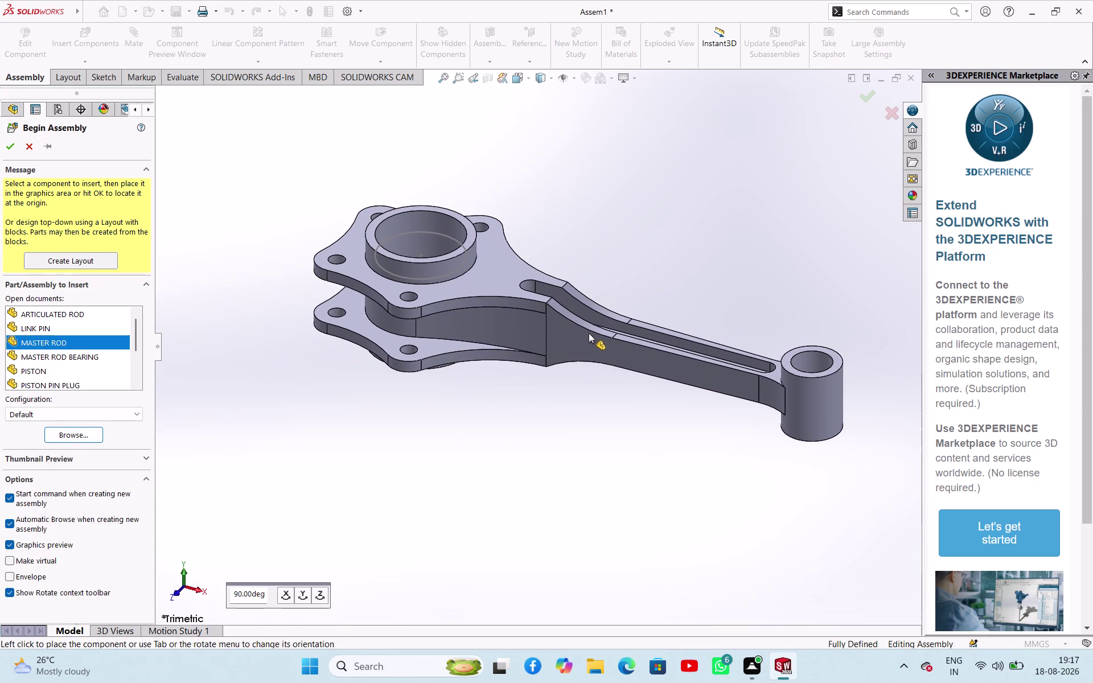
scroll(up, 3)
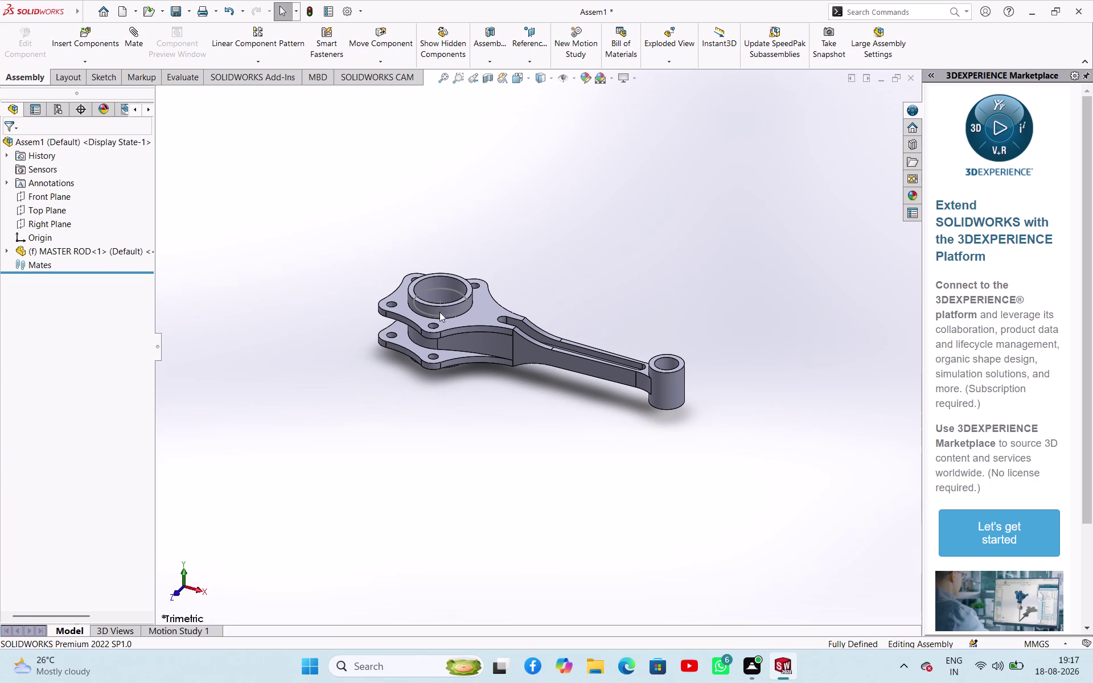
scroll(down, 3)
Begin inserting the master rod as a component, then cancel the insertion.
click(85, 62)
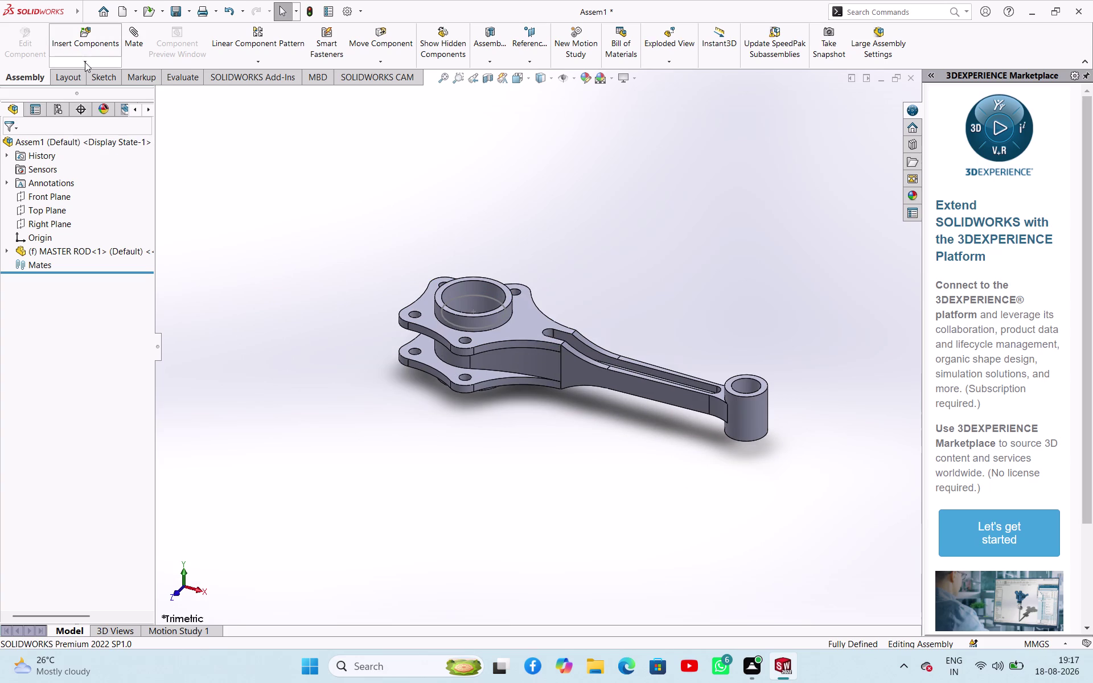
click(95, 77)
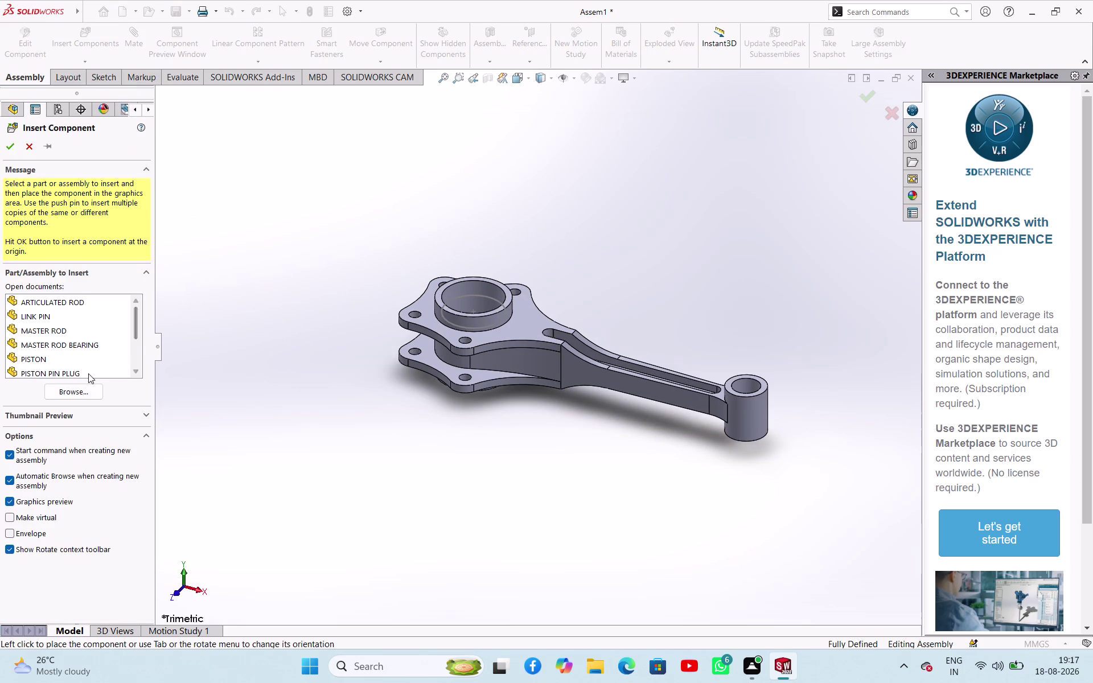
click(78, 390)
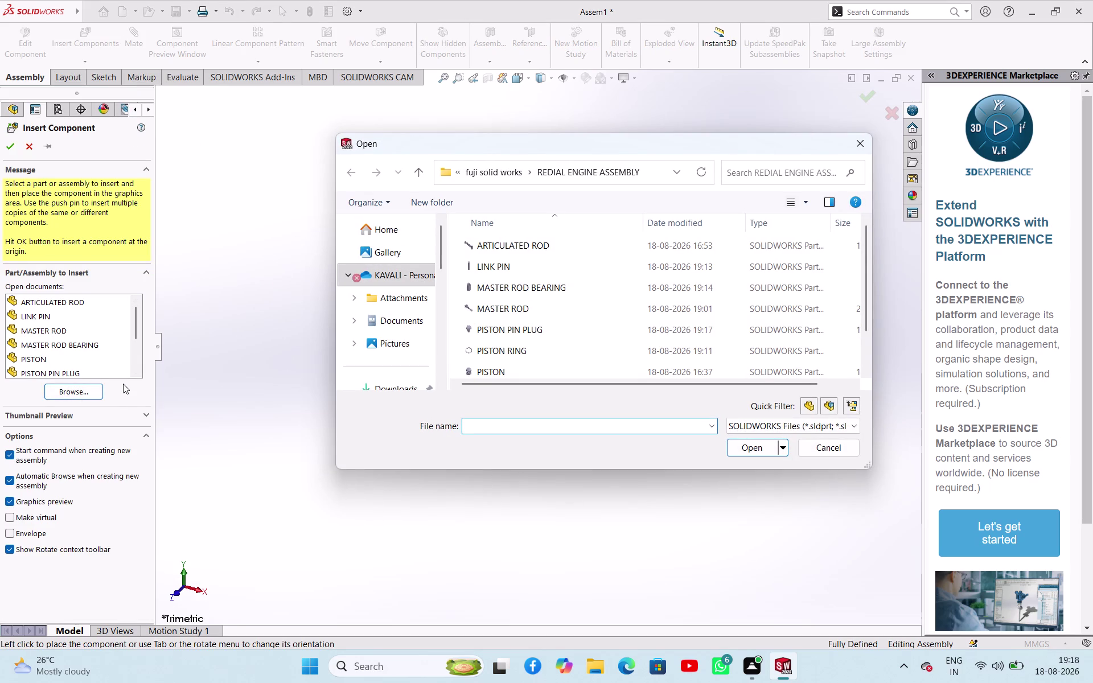
click(510, 307)
click(751, 449)
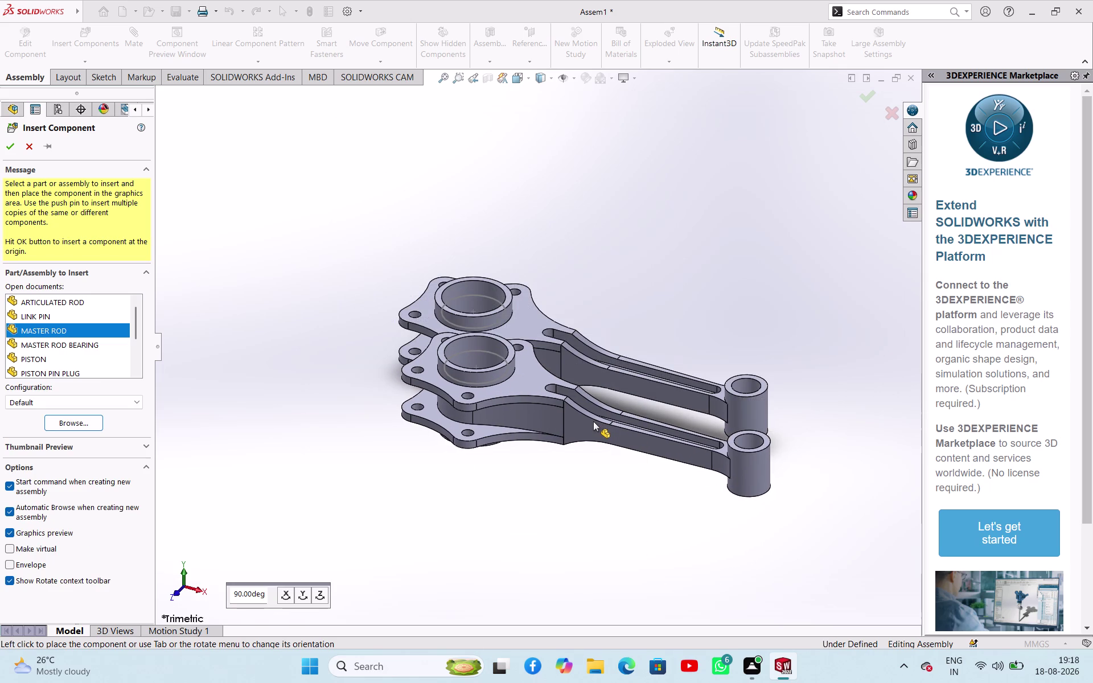
key(Escape)
key(Escape)
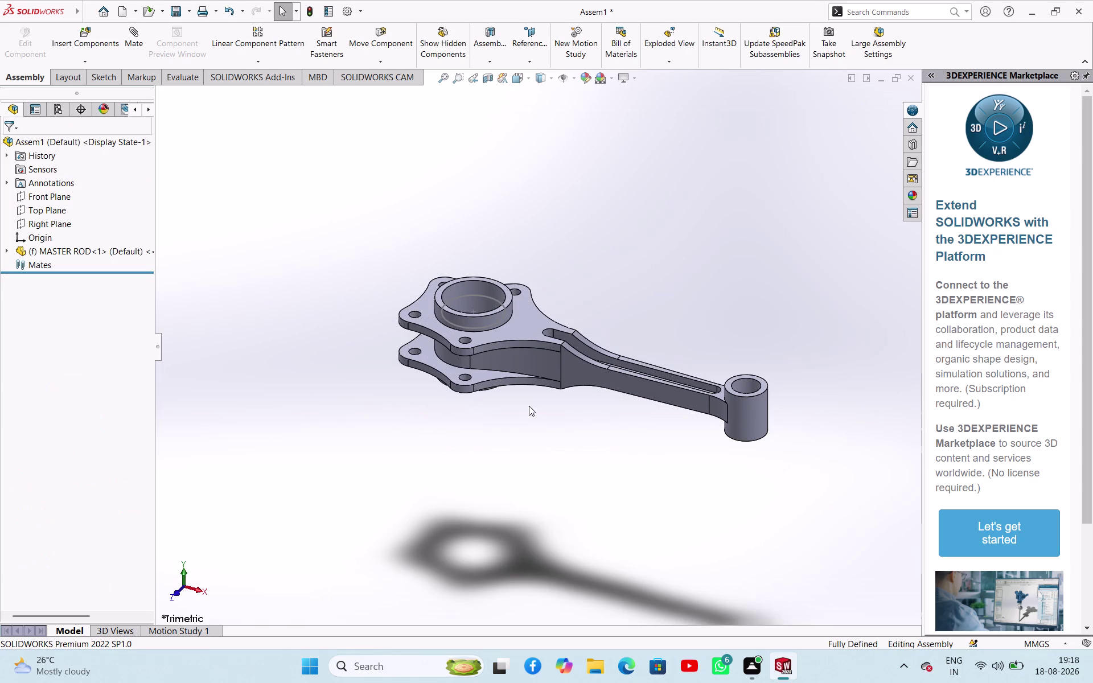
Insert the ARTICULATED ROD part and place it beside the master rod.
click(96, 64)
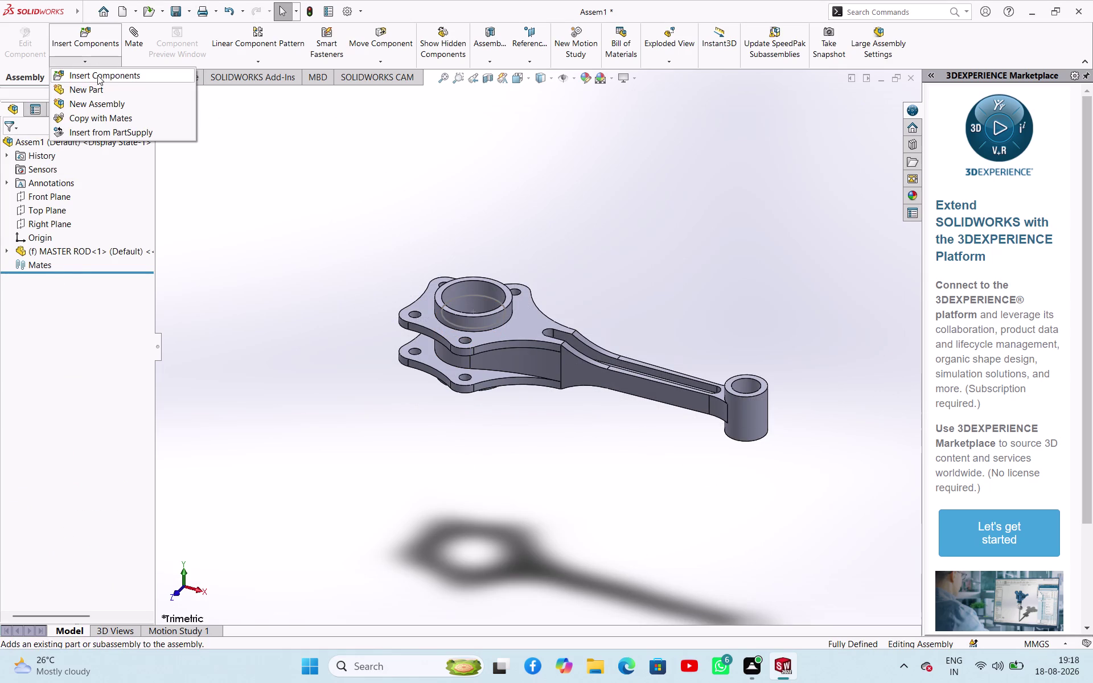
click(99, 75)
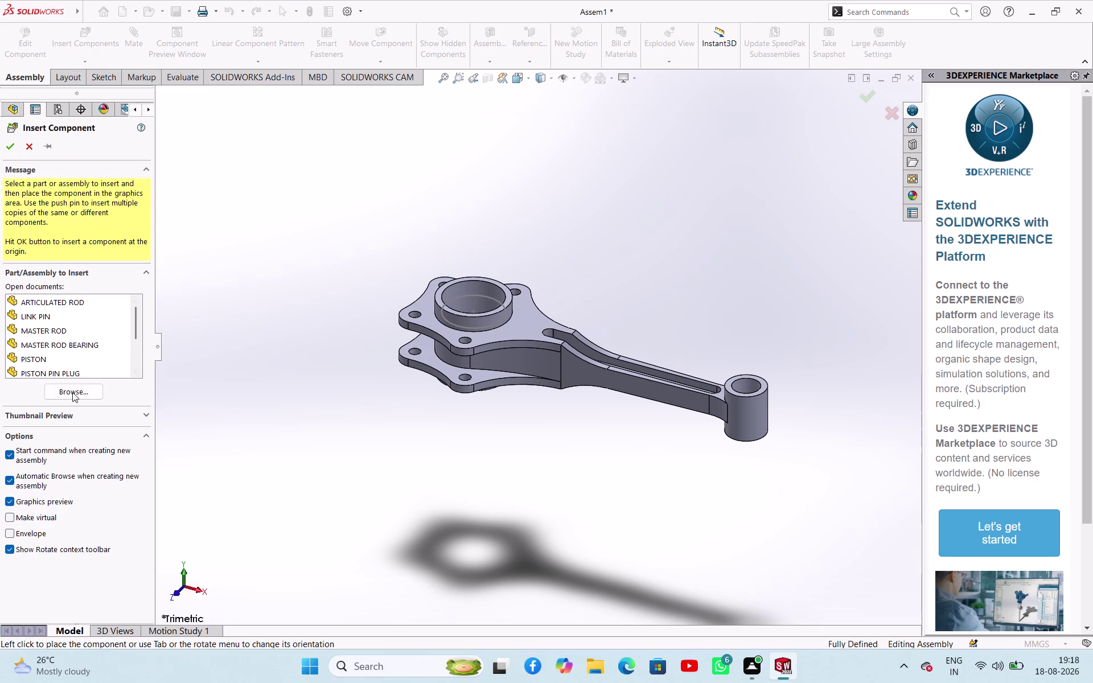
click(73, 392)
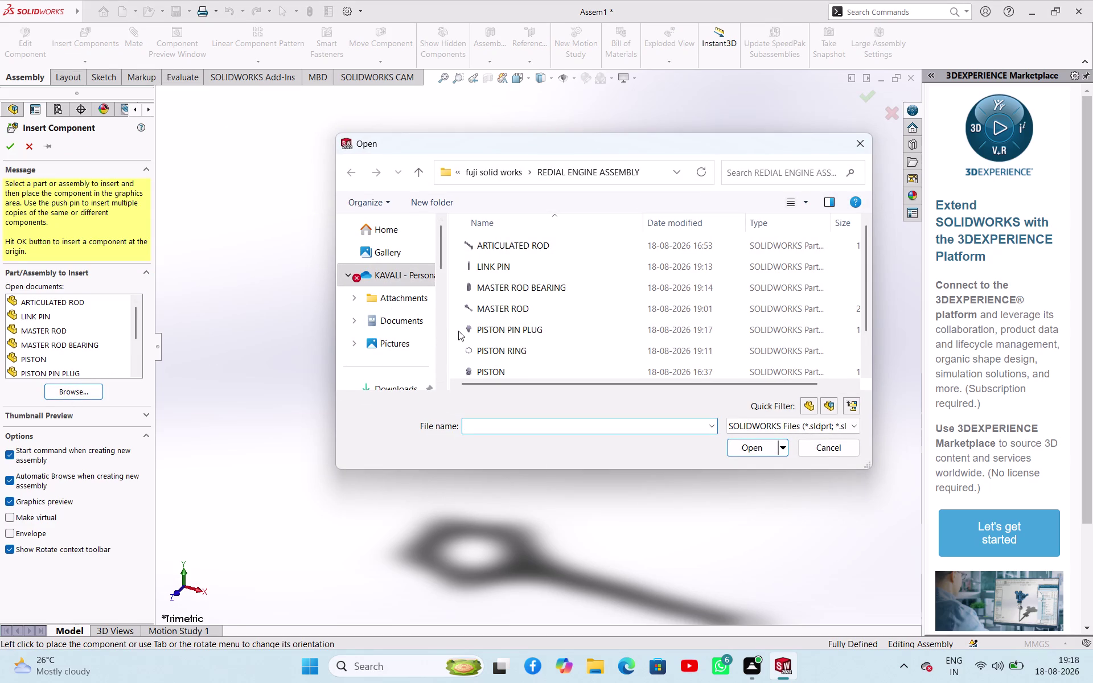
click(526, 249)
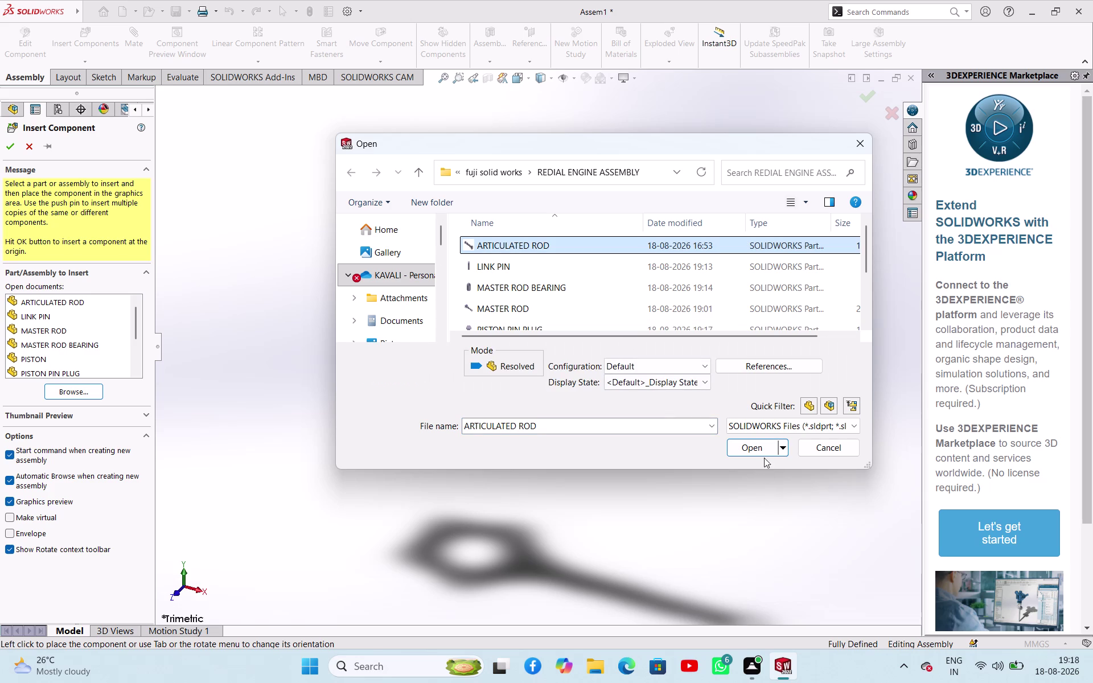
click(755, 449)
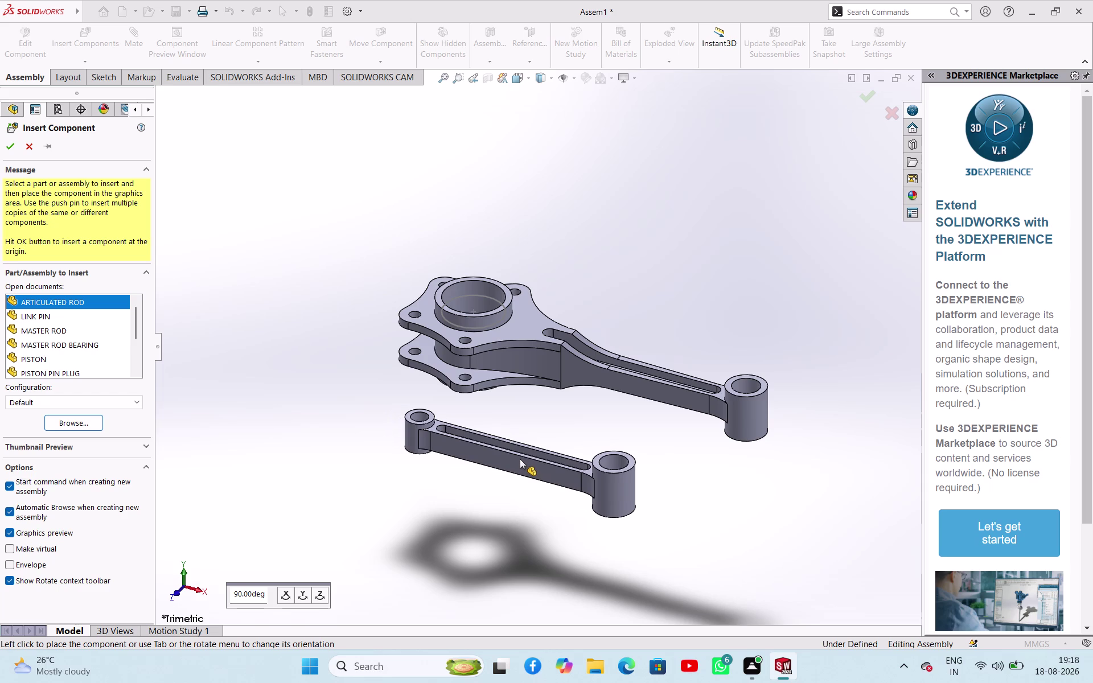
click(520, 459)
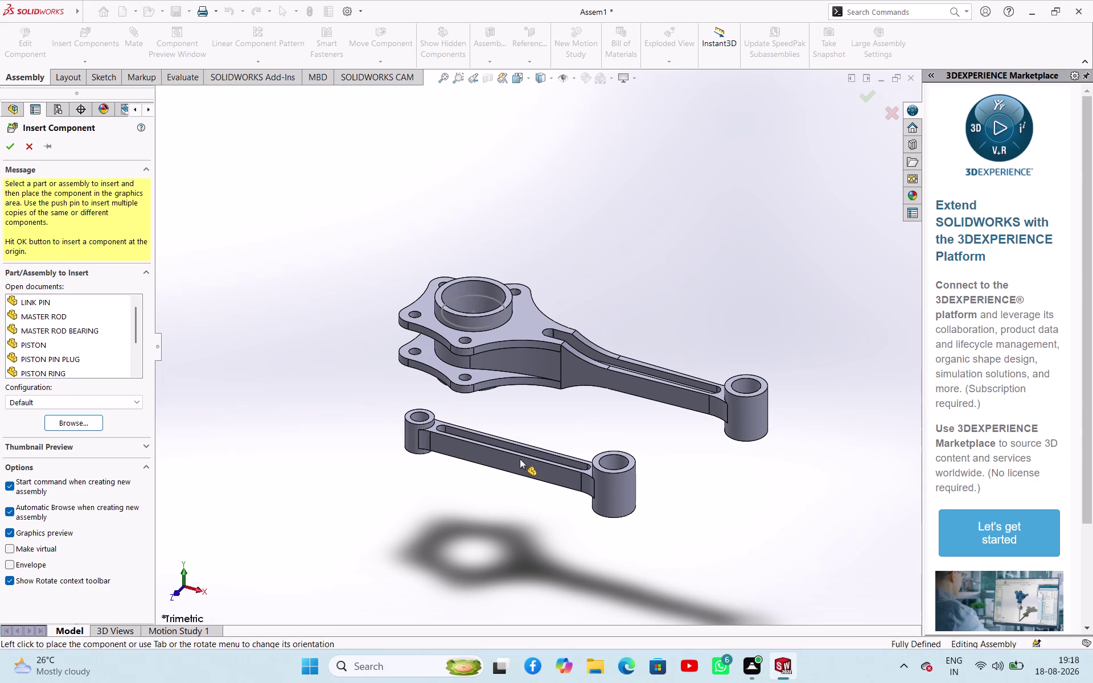
Make the articulated rod's end hole concentric with a master rod pin hole.
scroll(down, 3)
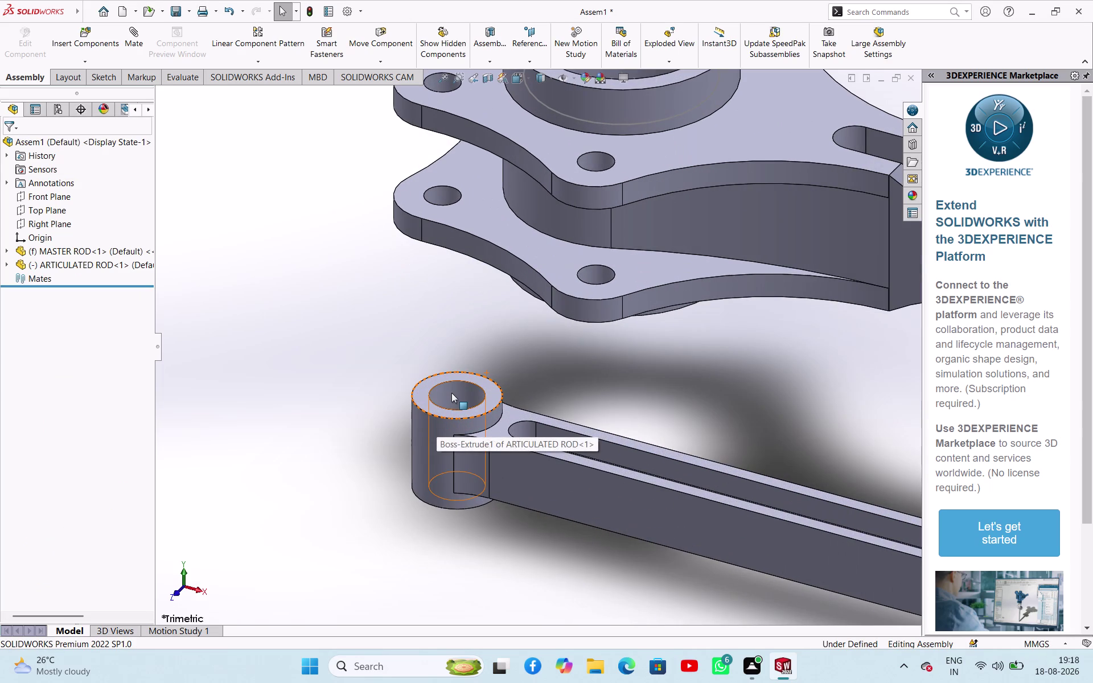
click(451, 393)
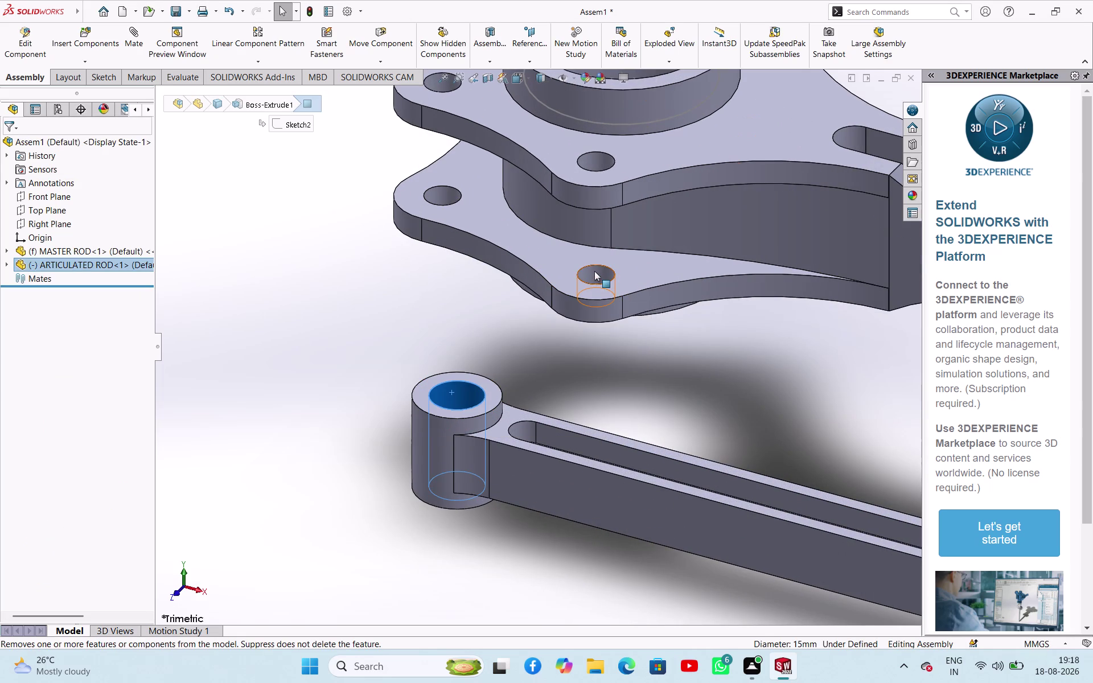
click(595, 271)
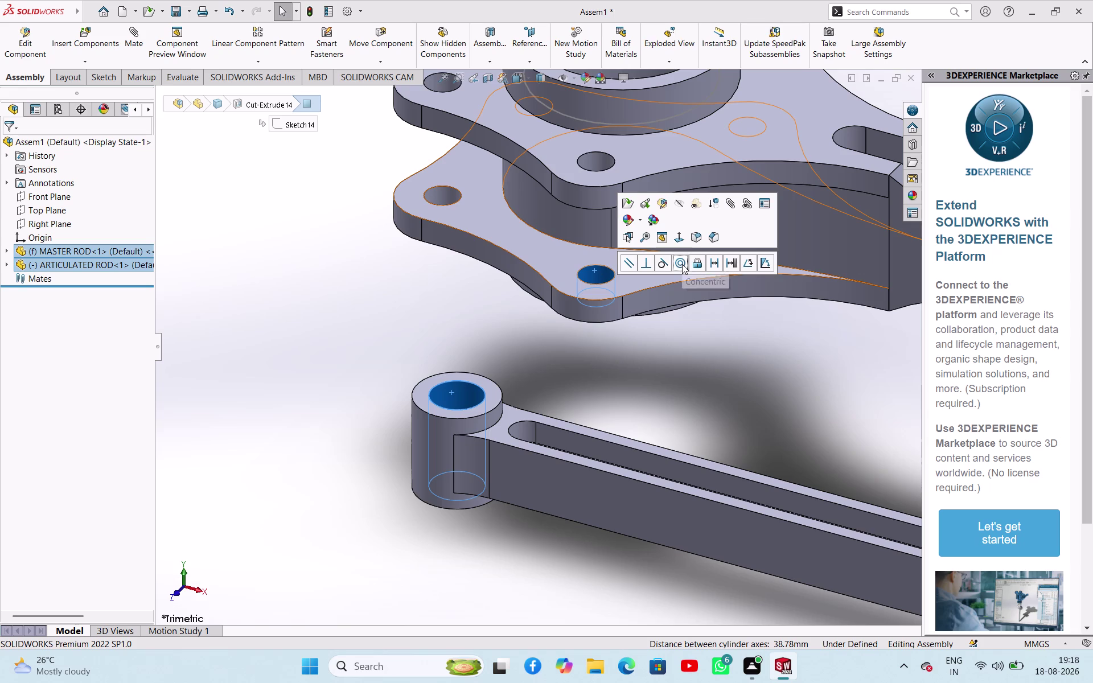
click(682, 264)
click(542, 451)
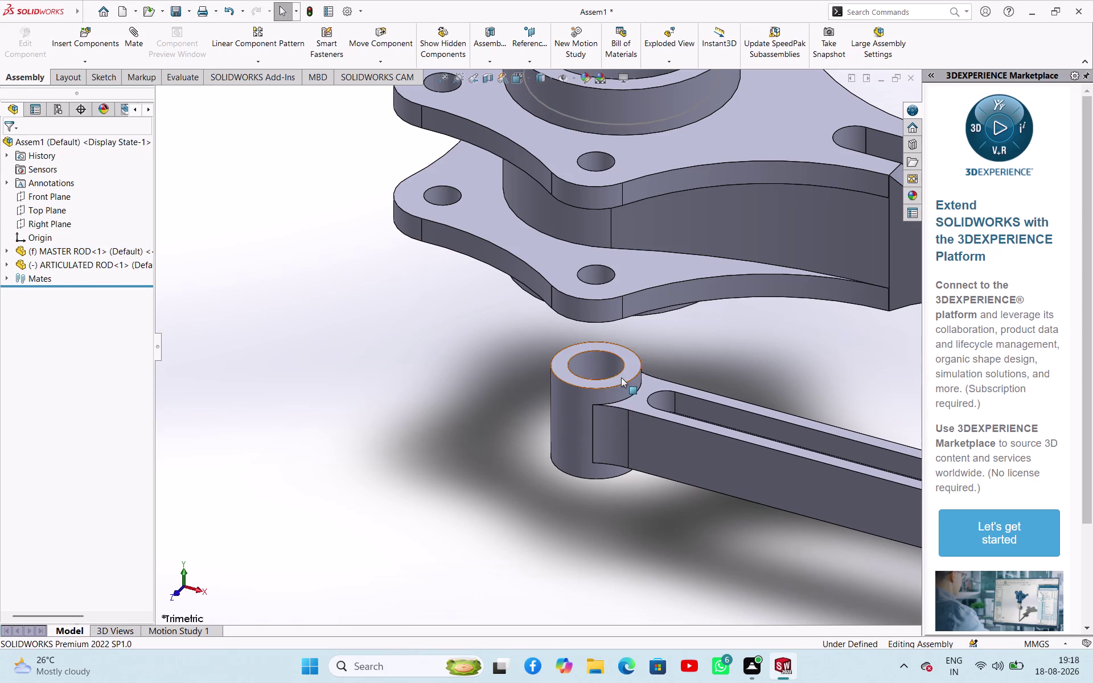
Seat the rod end face flush against the flange with a coincident mate.
click(633, 362)
middle_drag(453, 385, 509, 228)
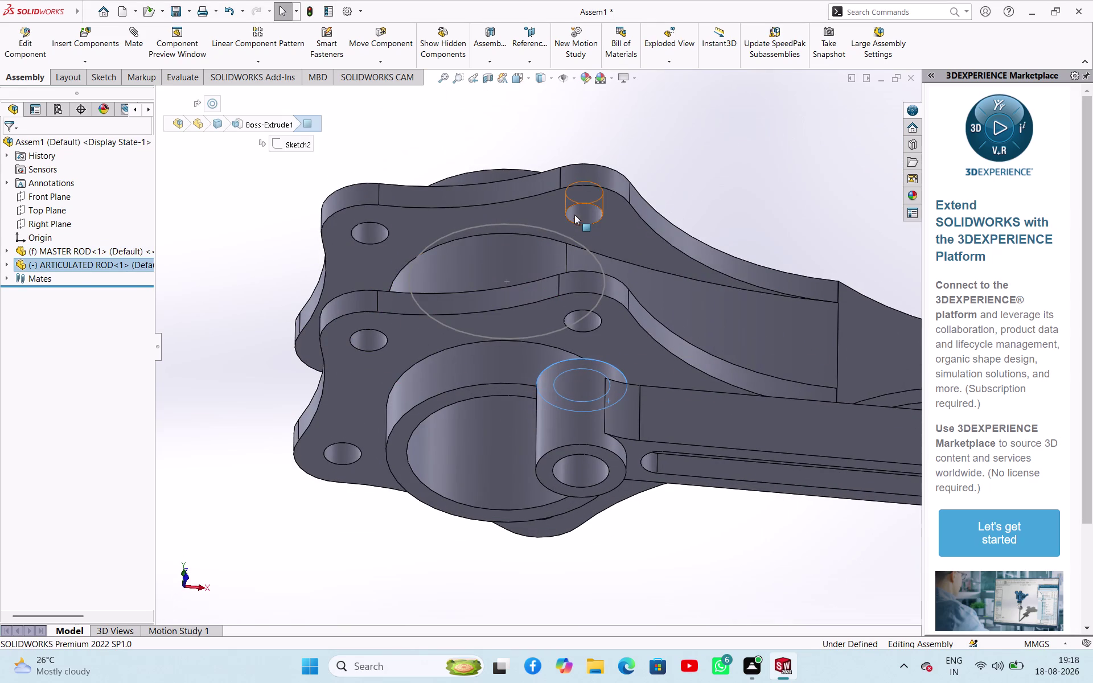
click(607, 205)
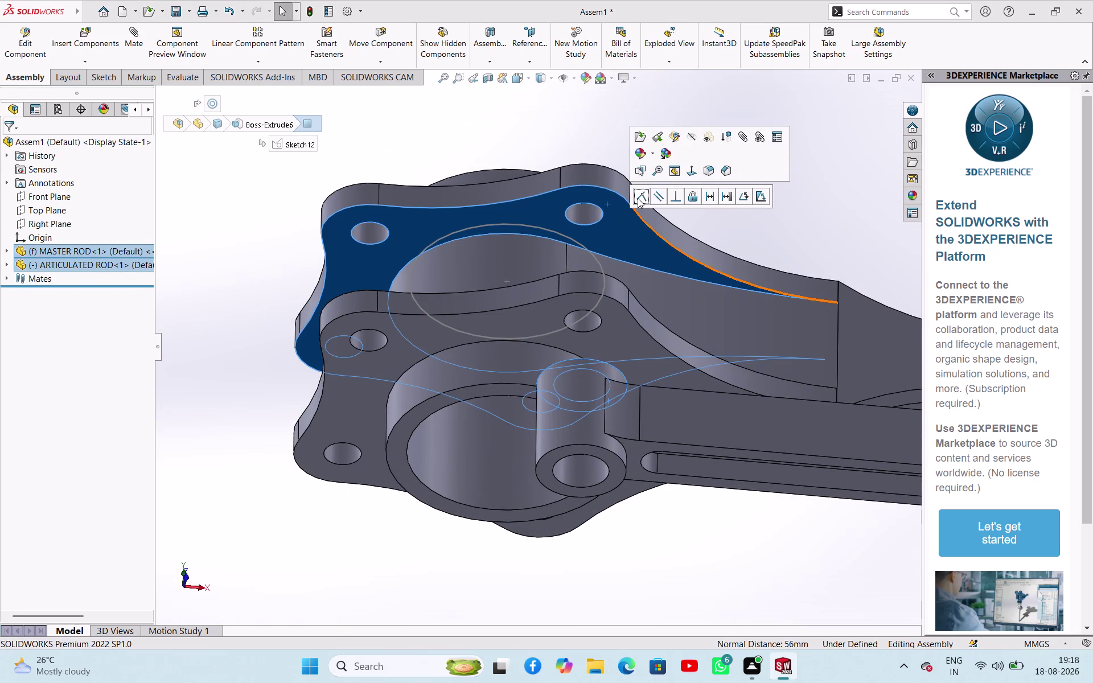
click(638, 198)
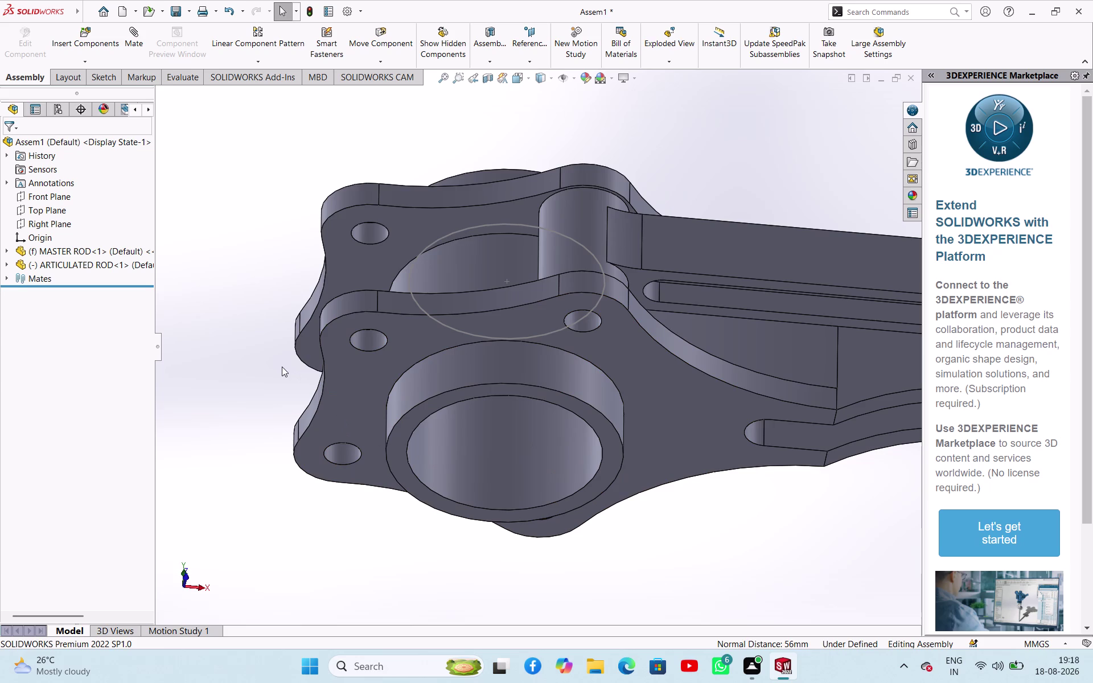
click(279, 365)
middle_drag(290, 318, 233, 363)
scroll(up, 3)
middle_drag(685, 270, 616, 351)
scroll(up, 3)
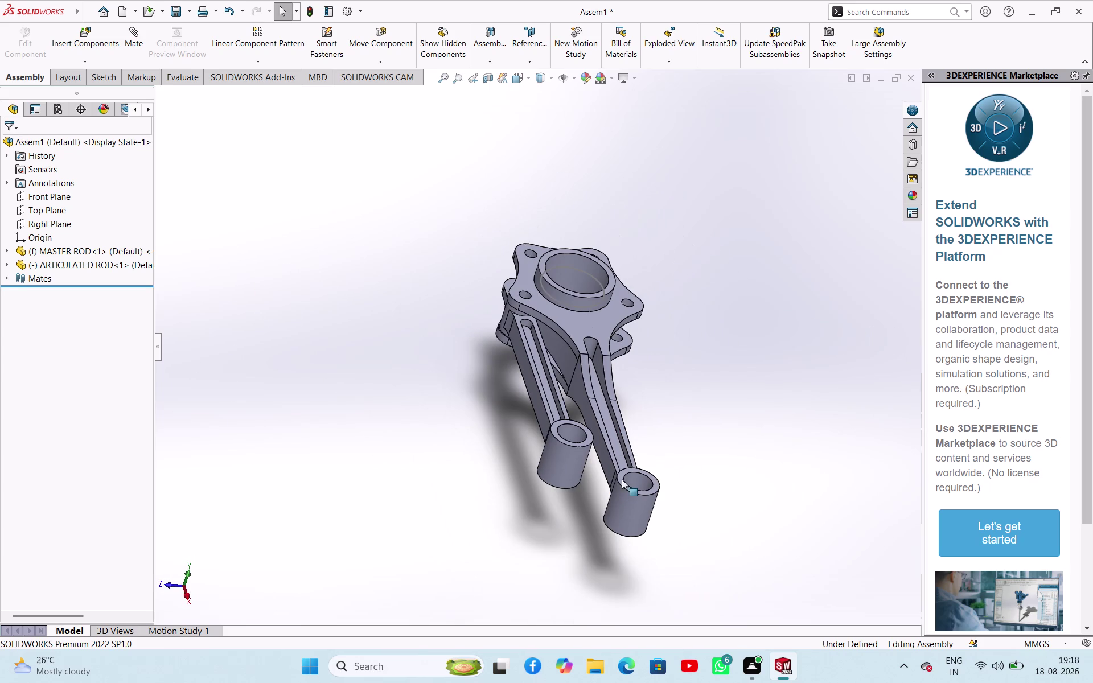
Swing the articulated rod around its pin and drag out a second copy.
drag(573, 472, 357, 316)
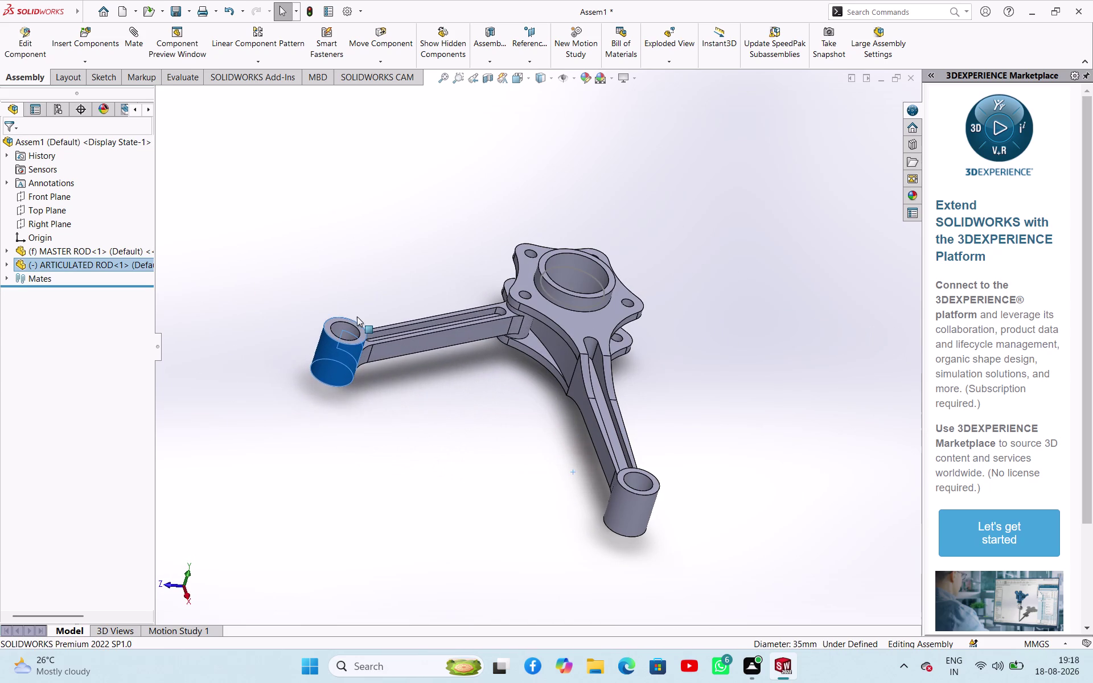
drag(358, 316, 357, 315)
click(458, 461)
middle_drag(554, 419, 442, 459)
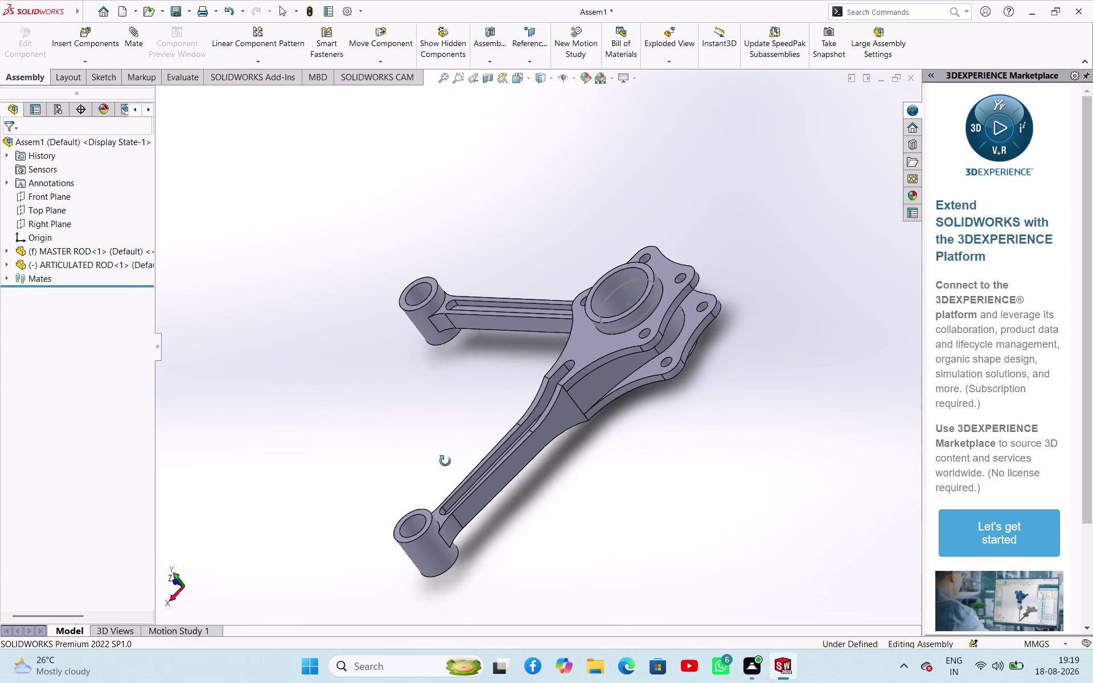
middle_drag(442, 459, 445, 463)
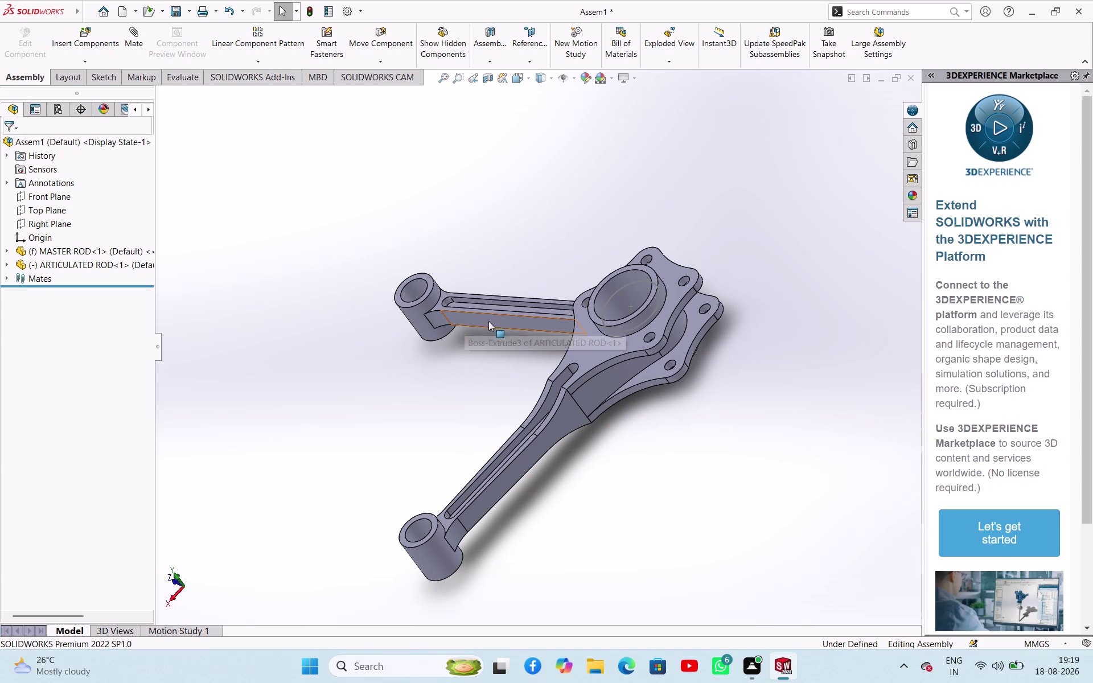
drag(502, 318, 737, 472)
Make the copied rod's end hole concentric with another master rod pin hole.
click(737, 473)
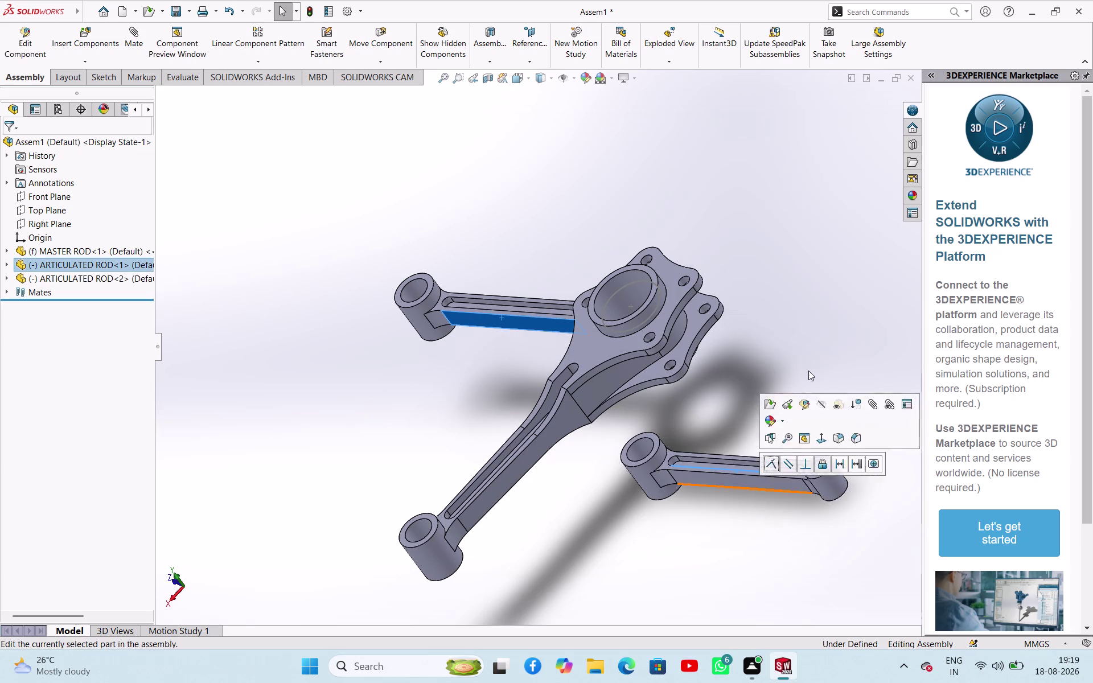
click(808, 369)
scroll(down, 3)
click(763, 444)
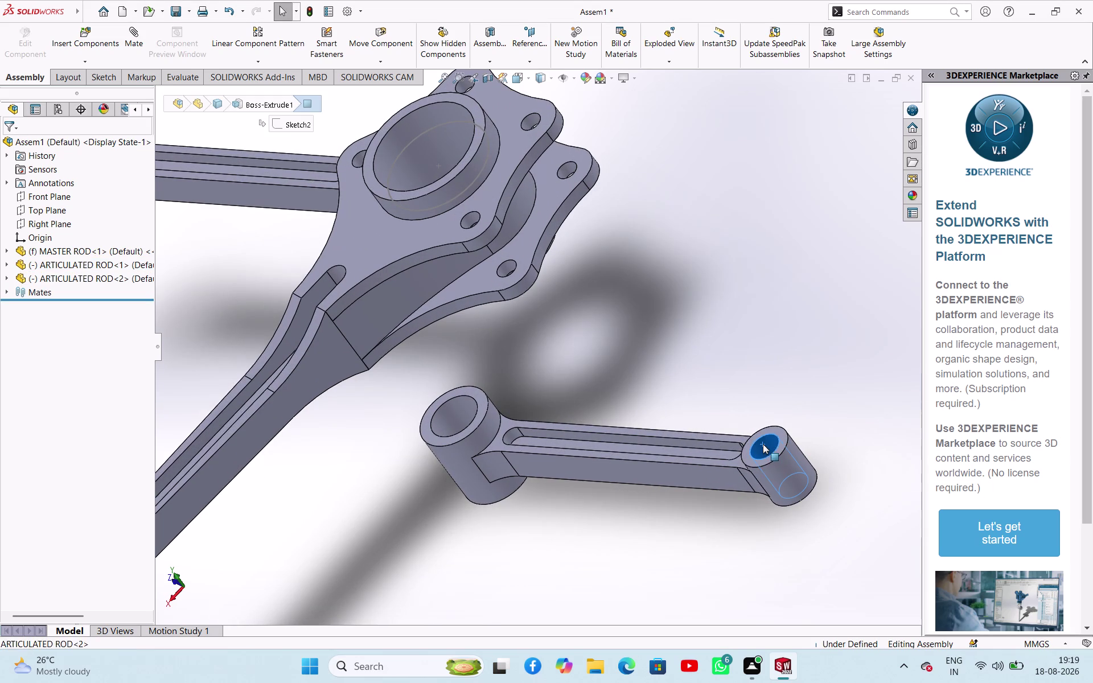
click(508, 265)
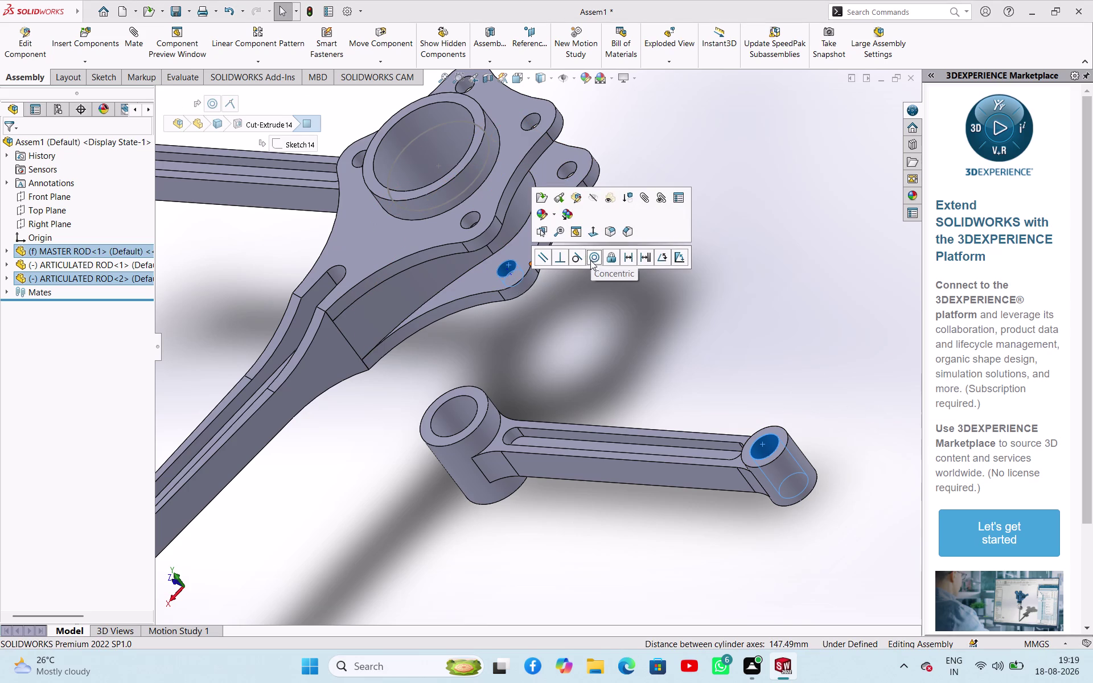
click(598, 262)
click(630, 371)
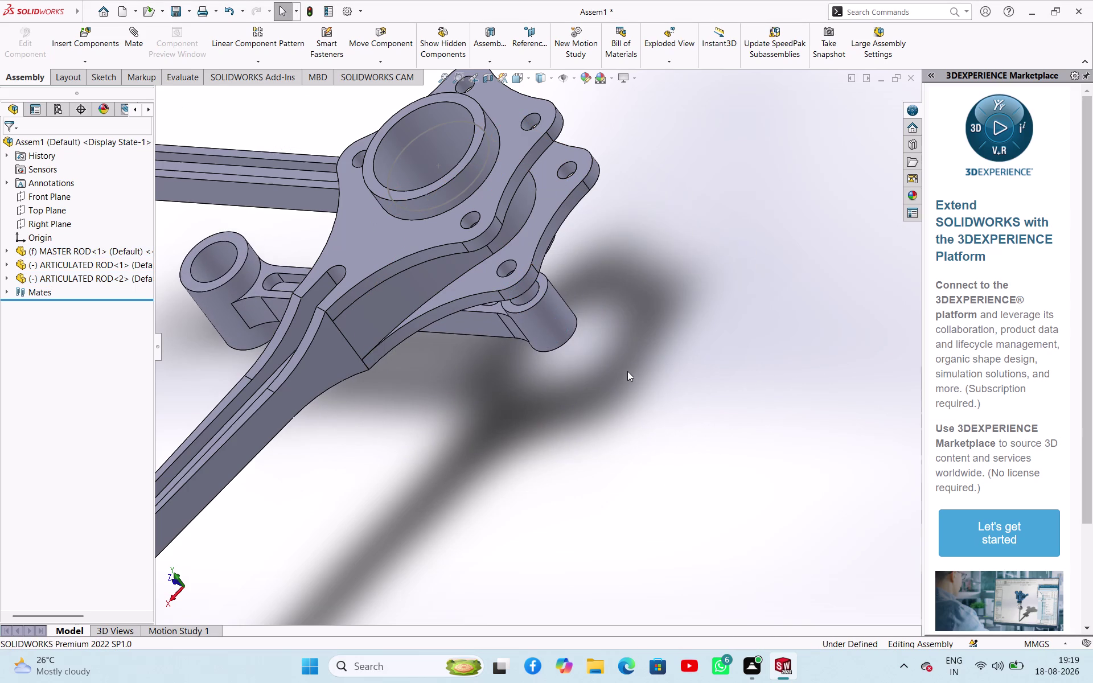
Seat the copied rod's end face flush against the master rod's flange face.
click(544, 283)
middle_drag(598, 328, 567, 289)
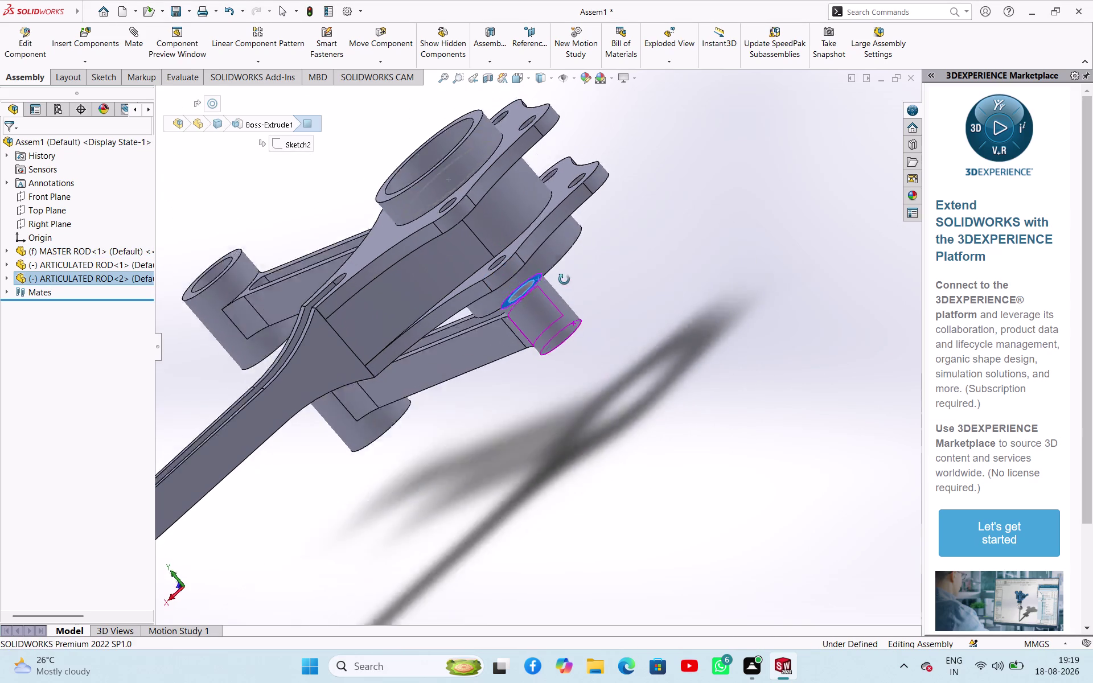
middle_drag(568, 290, 528, 204)
click(480, 228)
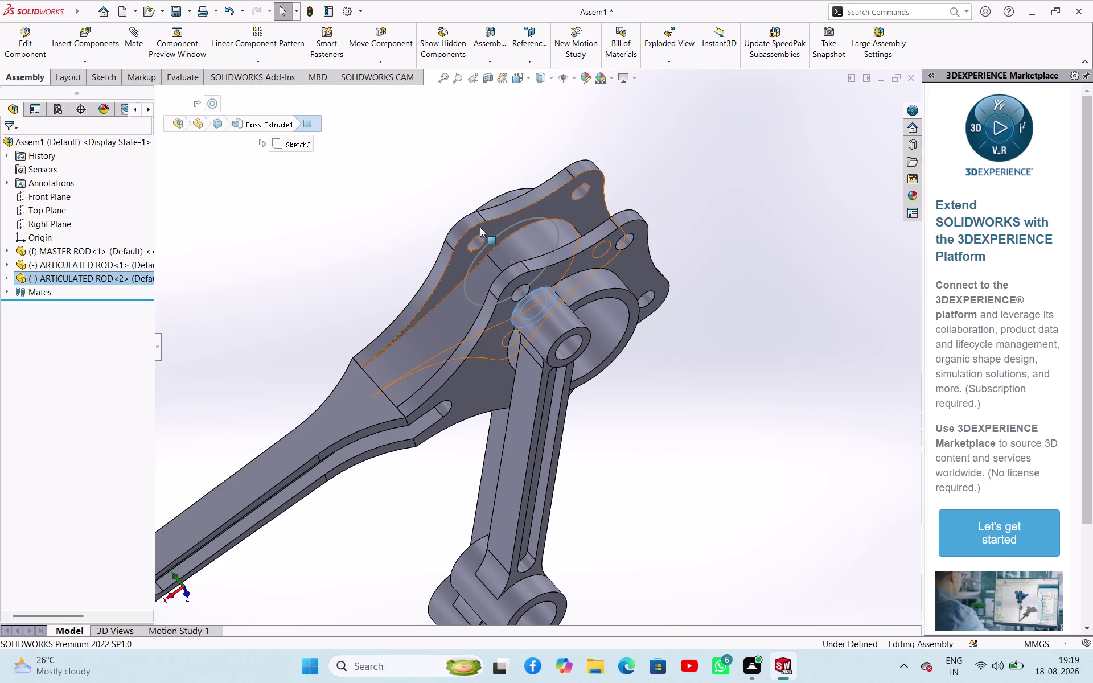
click(513, 222)
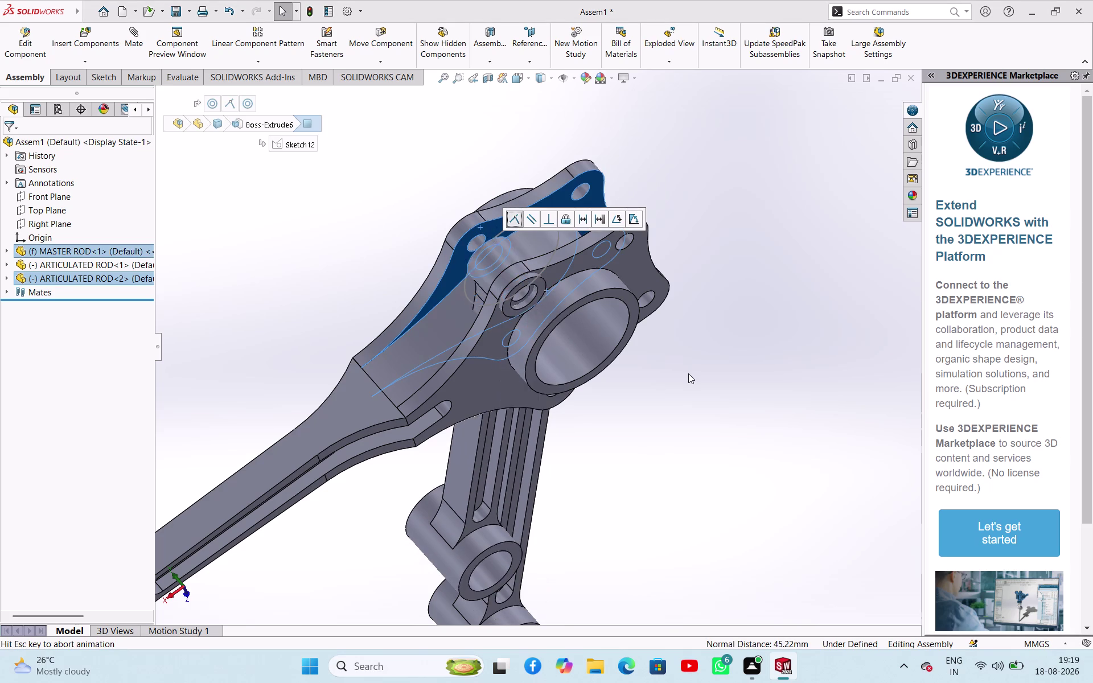
click(689, 374)
Swing the second articulated rod around its pin, then start dragging out another copy.
middle_drag(686, 377, 781, 424)
scroll(up, 3)
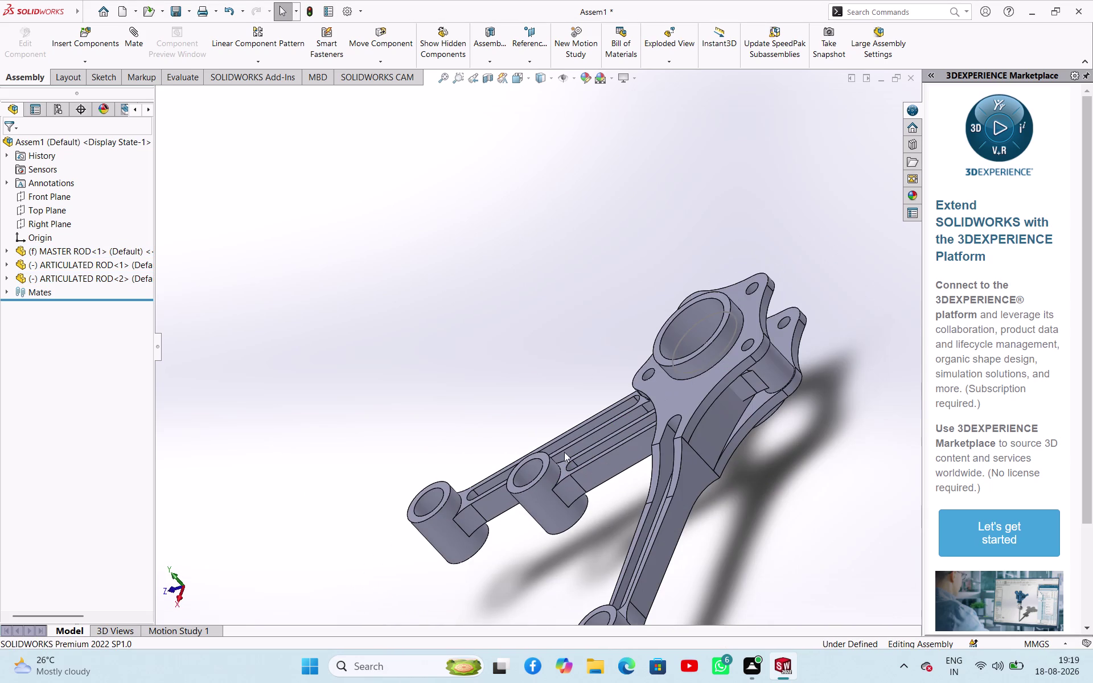
drag(543, 453, 853, 388)
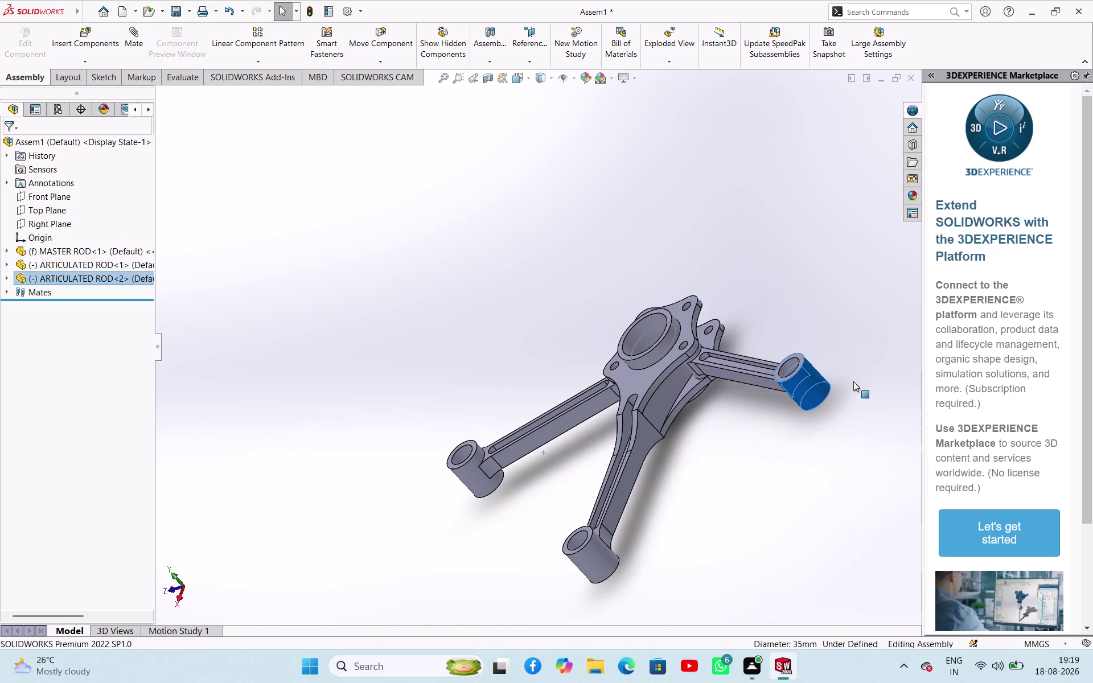
drag(853, 388, 855, 350)
click(732, 464)
middle_drag(718, 430, 807, 478)
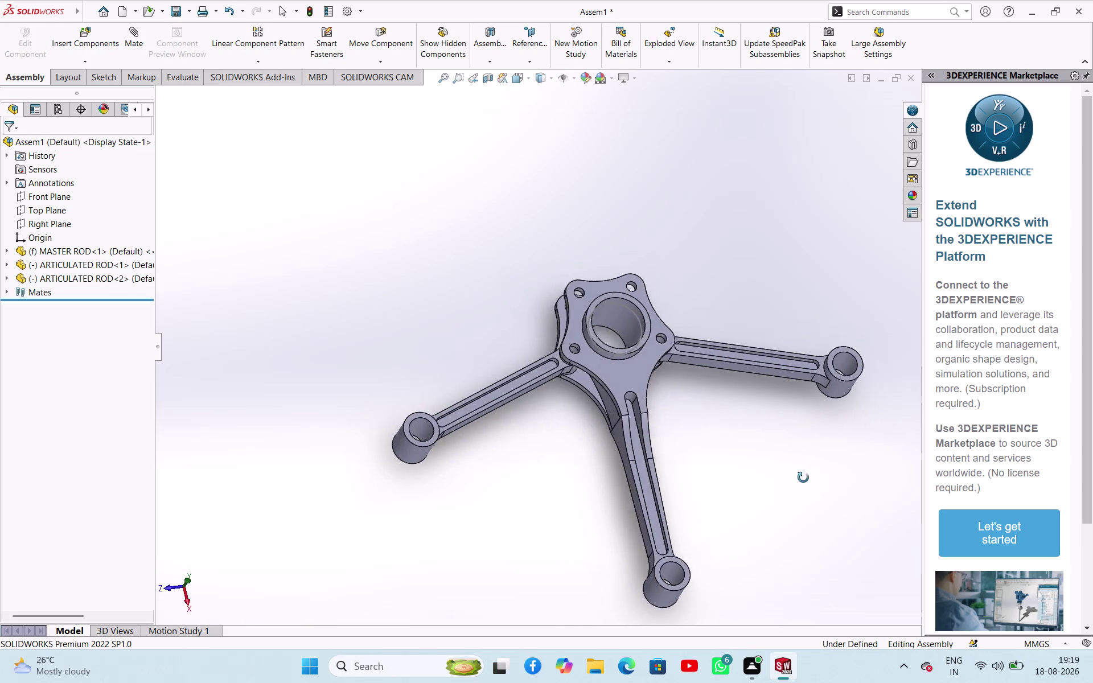
middle_drag(806, 477, 803, 474)
scroll(up, 3)
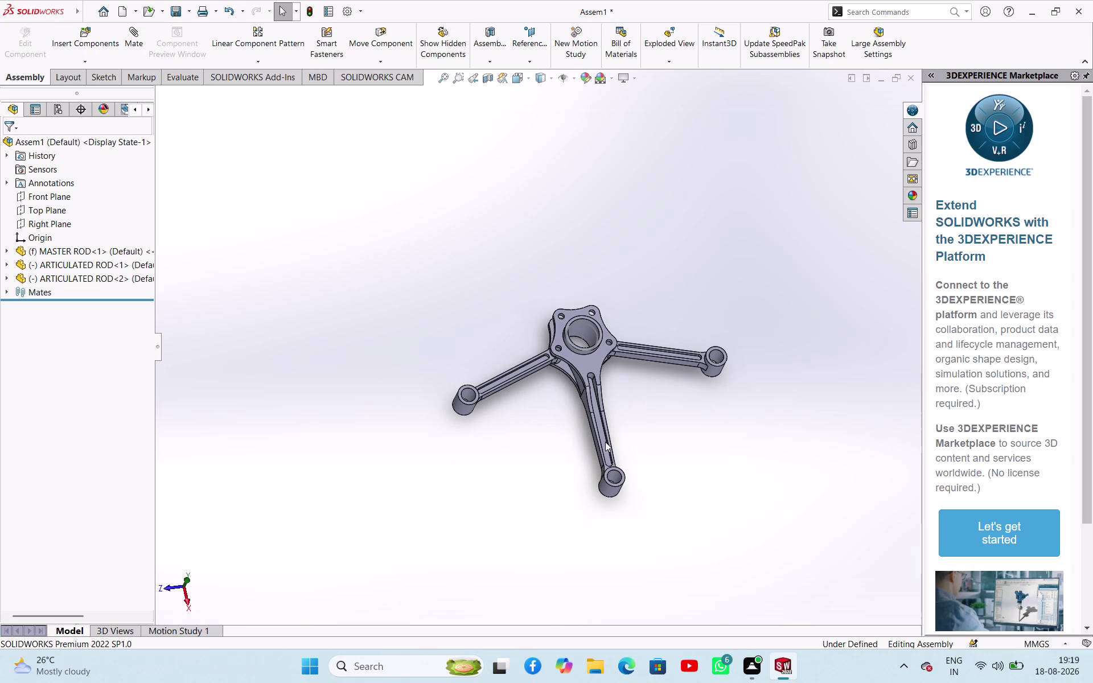
scroll(up, 3)
scroll(up, 3)
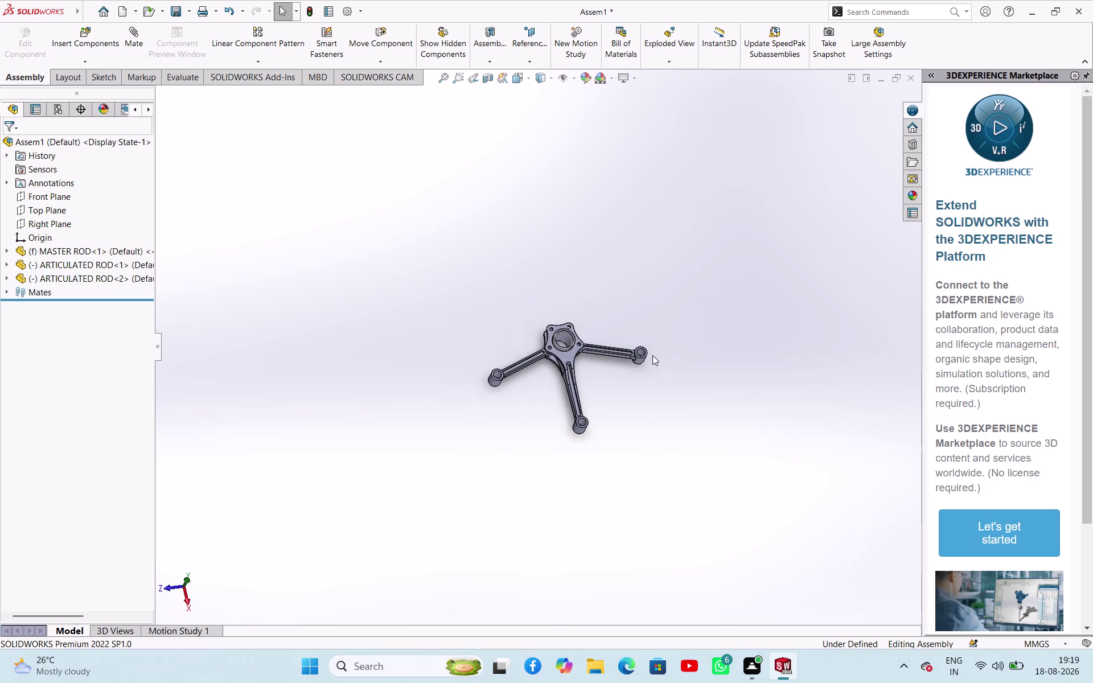
drag(640, 360, 648, 309)
drag(639, 357, 647, 335)
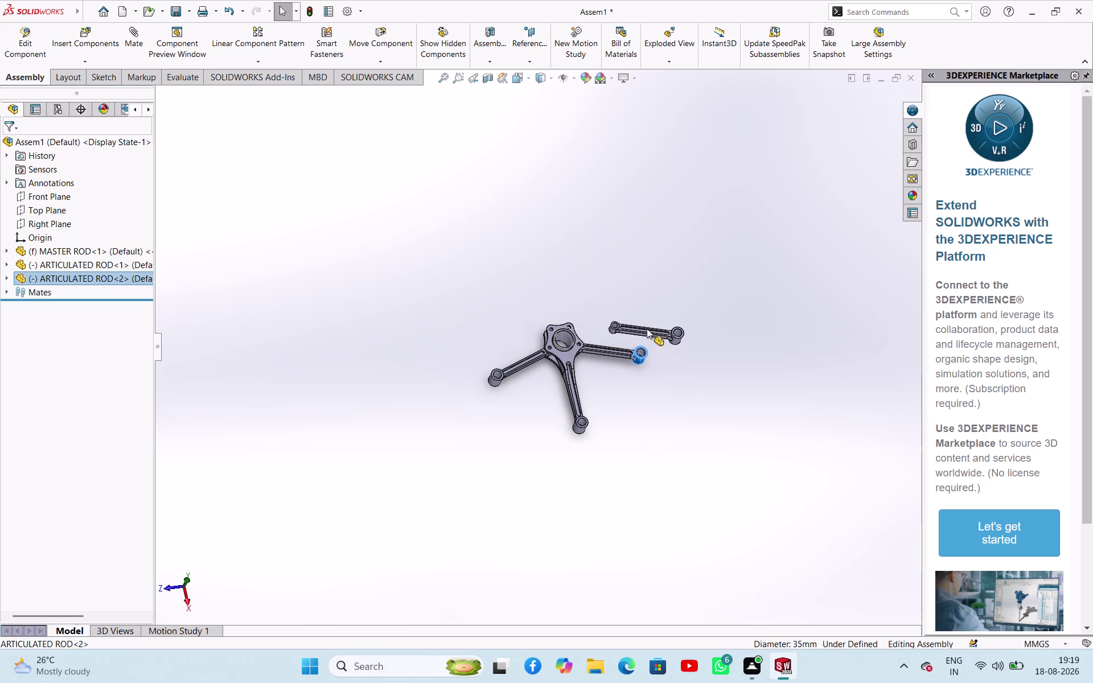
Drop the rod copy in open space and make its pin hole concentric with the master rod's.
drag(646, 334, 648, 321)
click(648, 322)
click(686, 390)
scroll(down, 3)
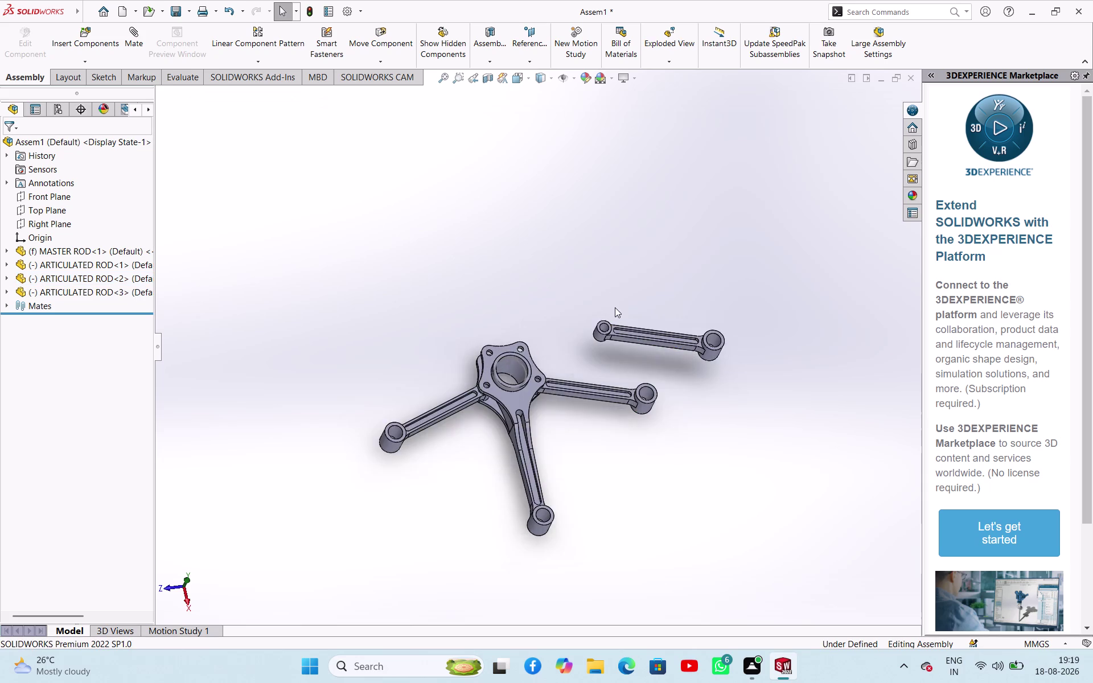
scroll(down, 3)
click(567, 356)
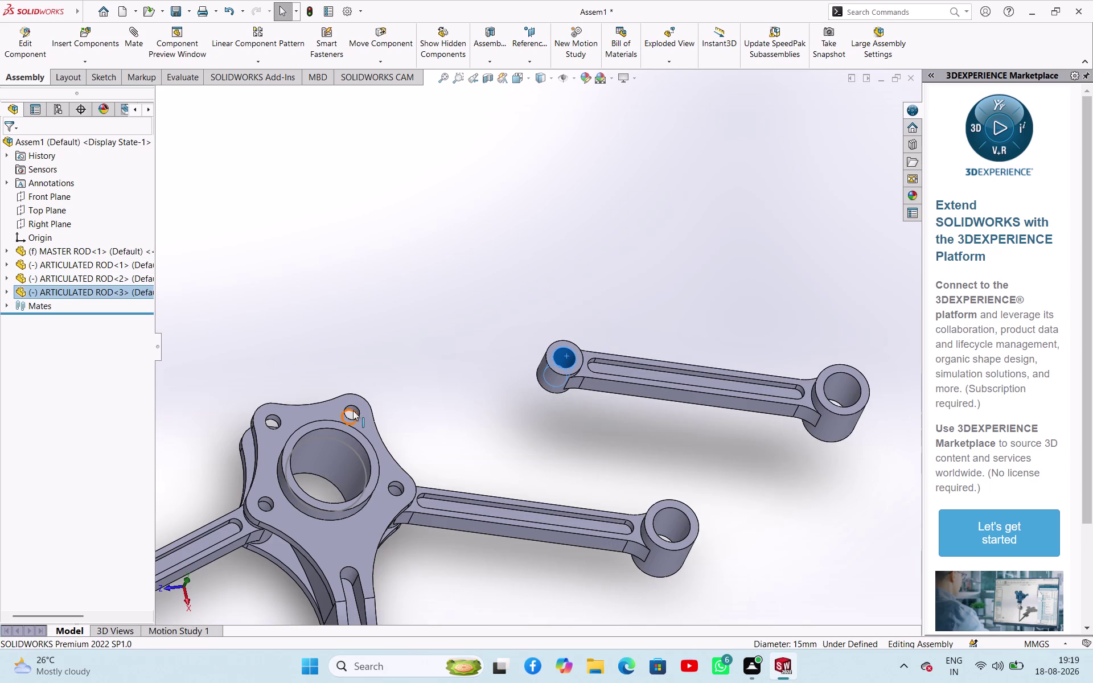
scroll(down, 3)
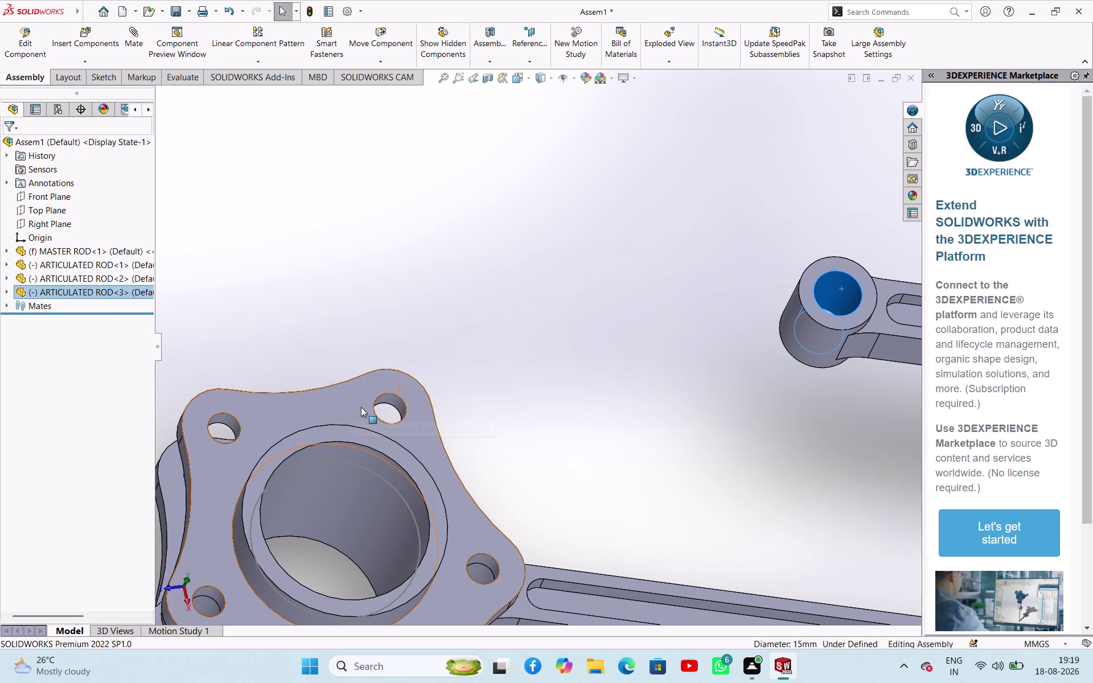
click(398, 403)
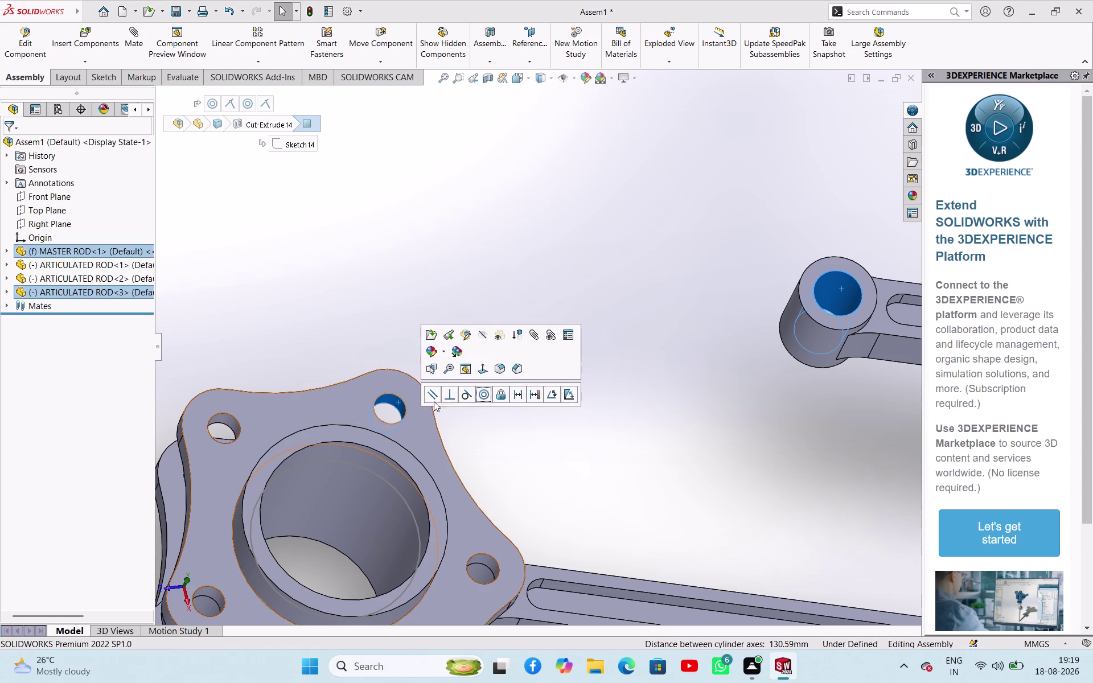
click(481, 393)
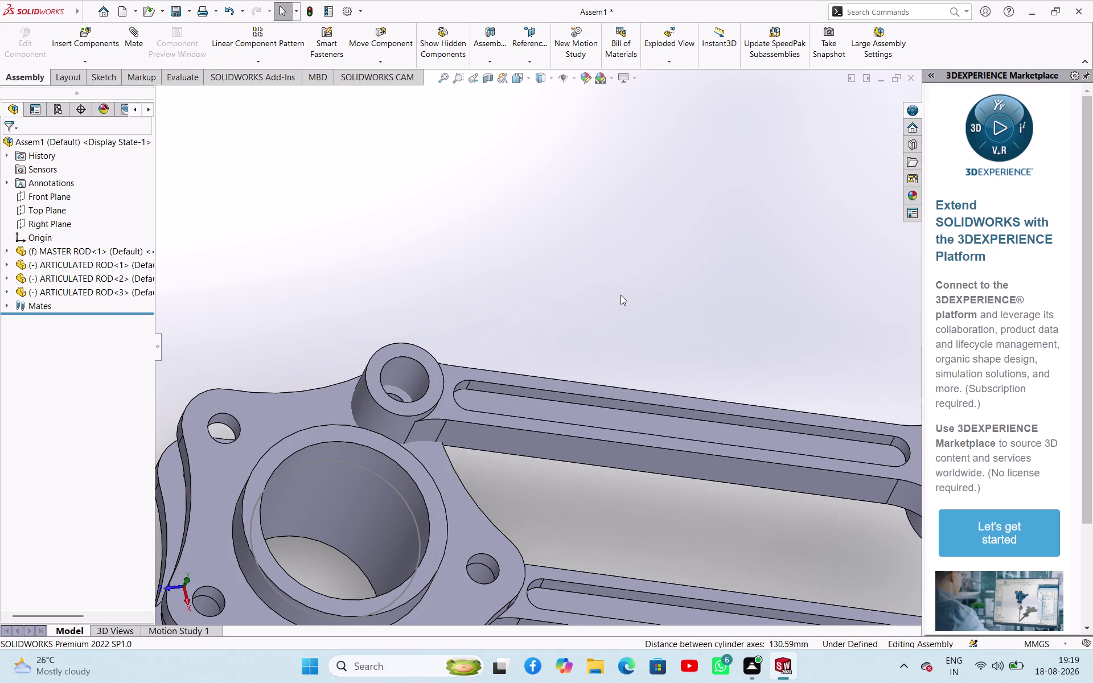
click(619, 294)
Mate the new rod's side face coincident with the master rod's flat face.
middle_drag(609, 290, 556, 314)
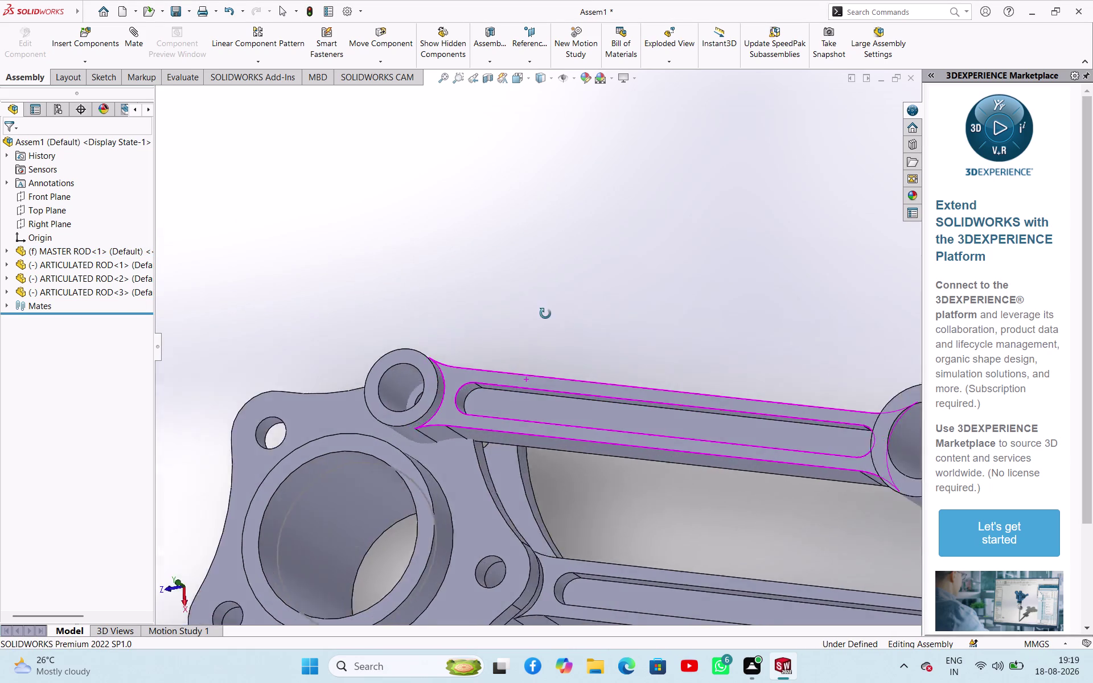
middle_drag(556, 314, 528, 423)
click(450, 303)
middle_drag(692, 345, 597, 368)
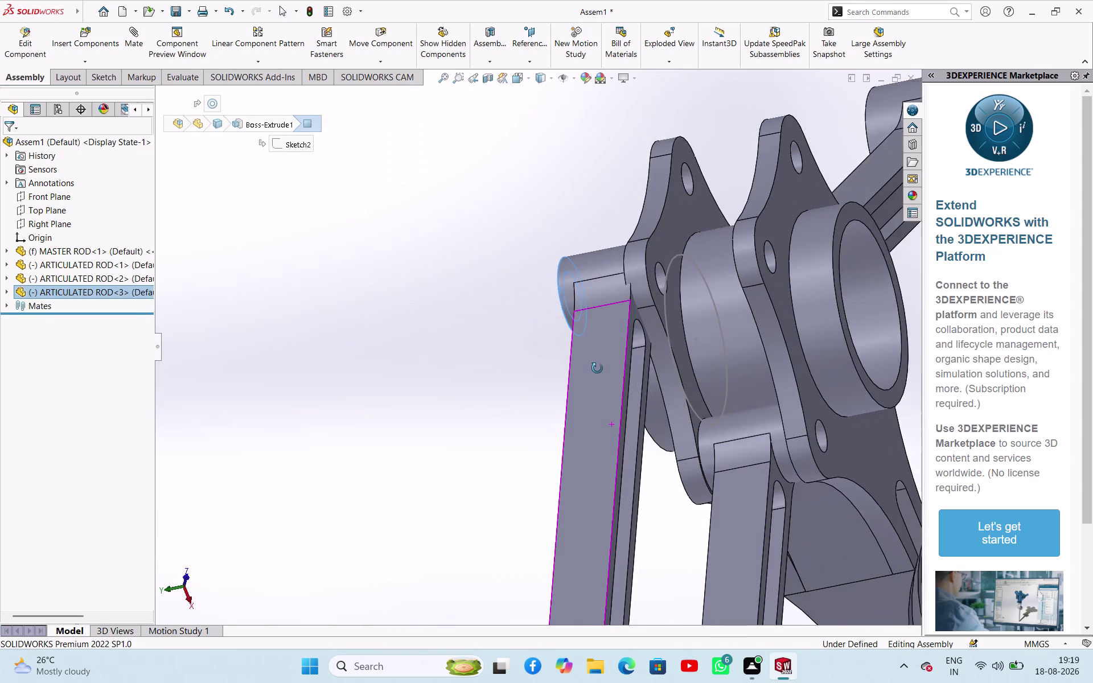
middle_drag(597, 368, 569, 355)
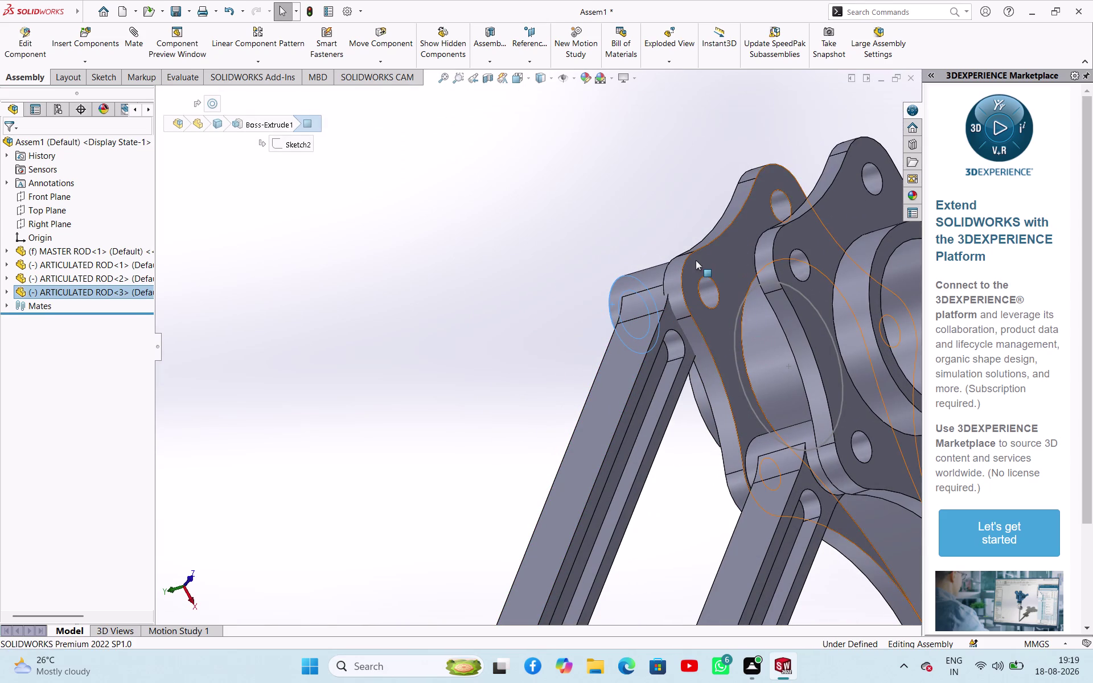
click(696, 260)
click(729, 247)
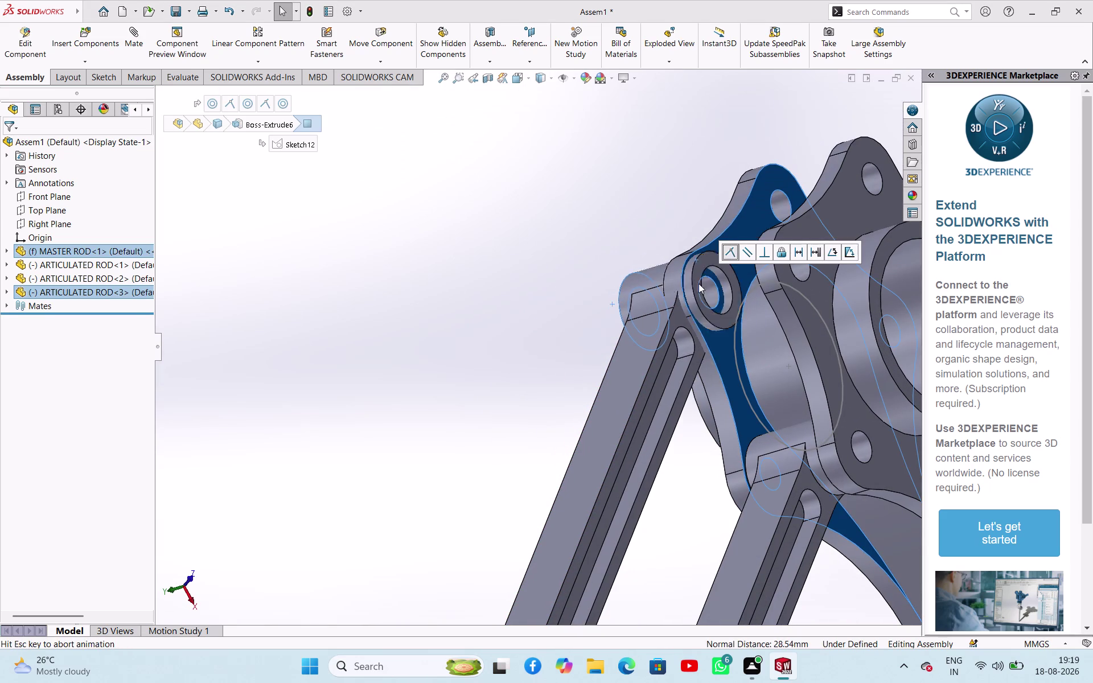
click(555, 301)
Swing the newly attached rod to check that it pivots on its pin.
middle_drag(557, 310, 687, 329)
scroll(up, 3)
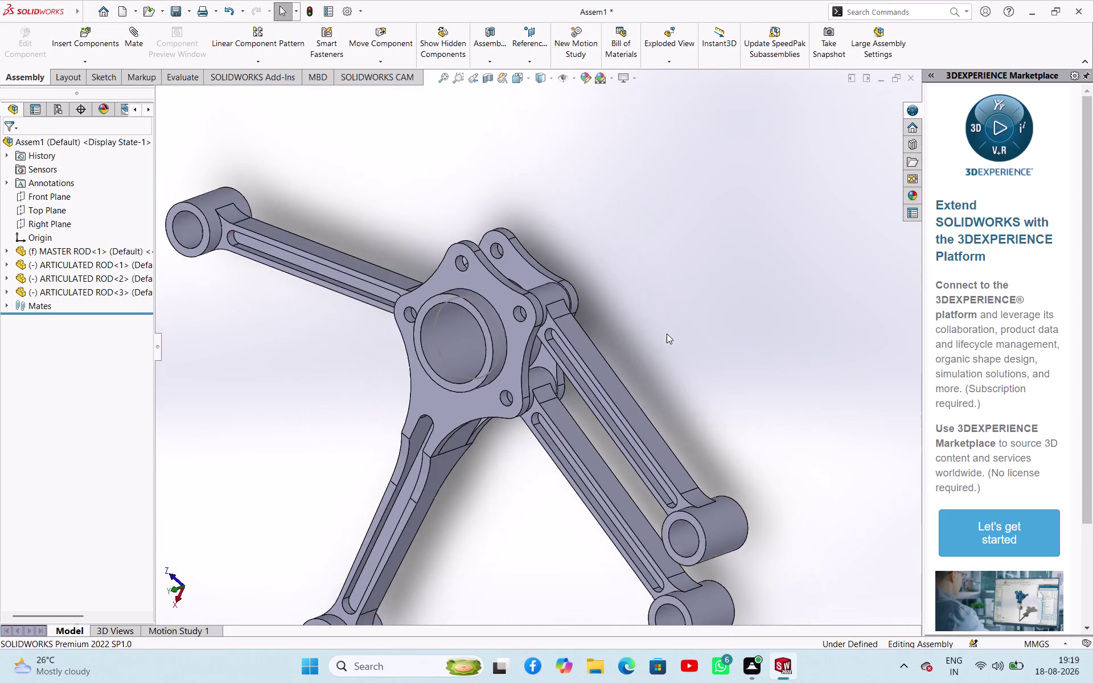
scroll(up, 3)
drag(647, 457, 715, 268)
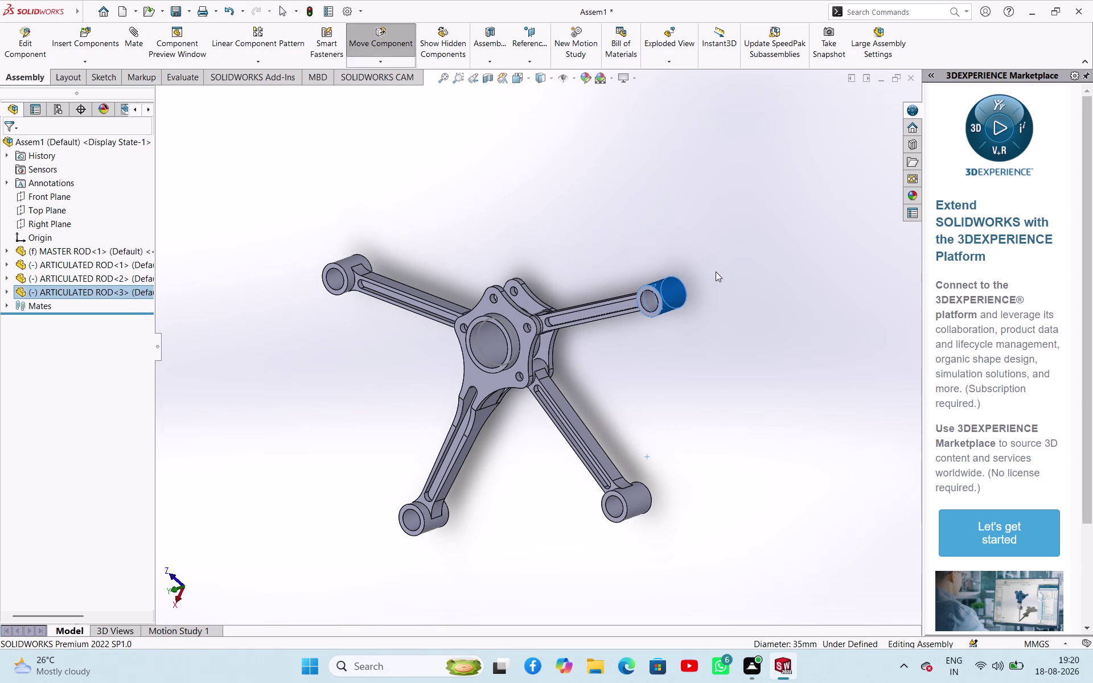
click(717, 450)
middle_drag(722, 379, 880, 443)
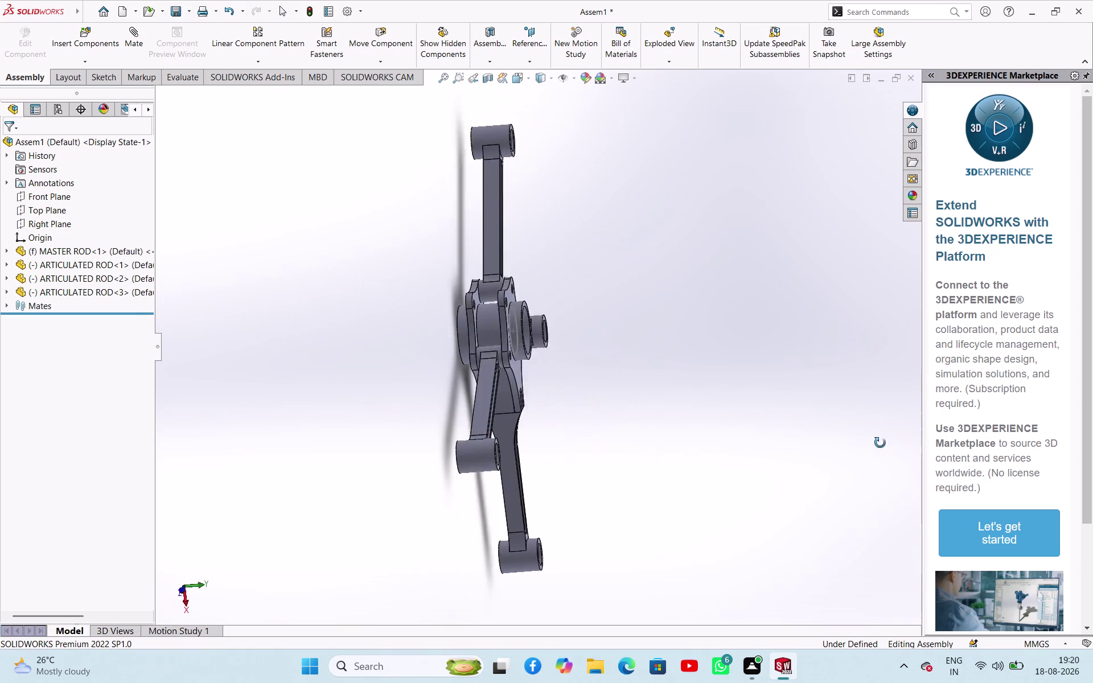
middle_drag(880, 443, 801, 381)
drag(649, 257, 574, 236)
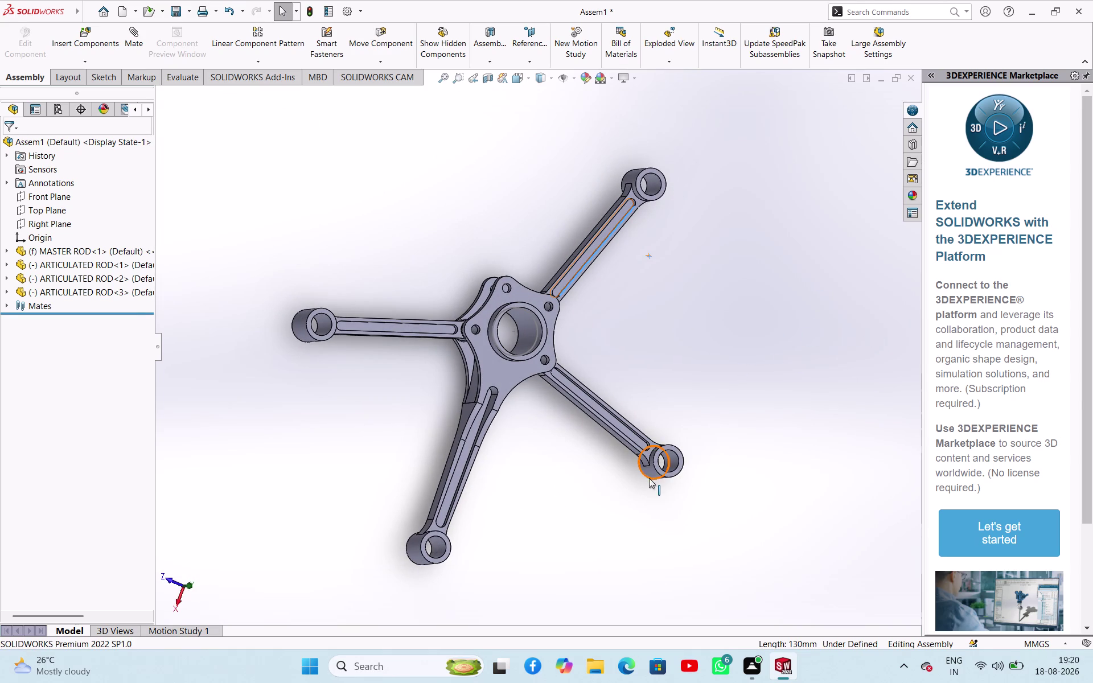
Drag a fourth articulated rod copy into open space.
drag(654, 472, 655, 386)
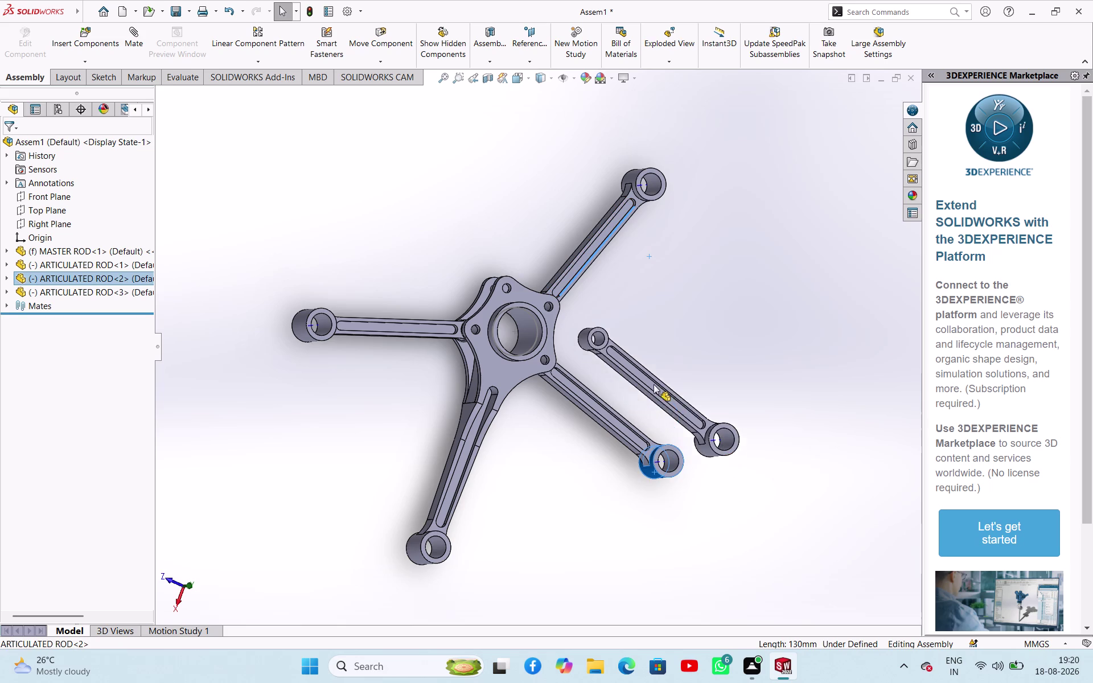
drag(655, 386, 350, 177)
click(351, 177)
click(300, 222)
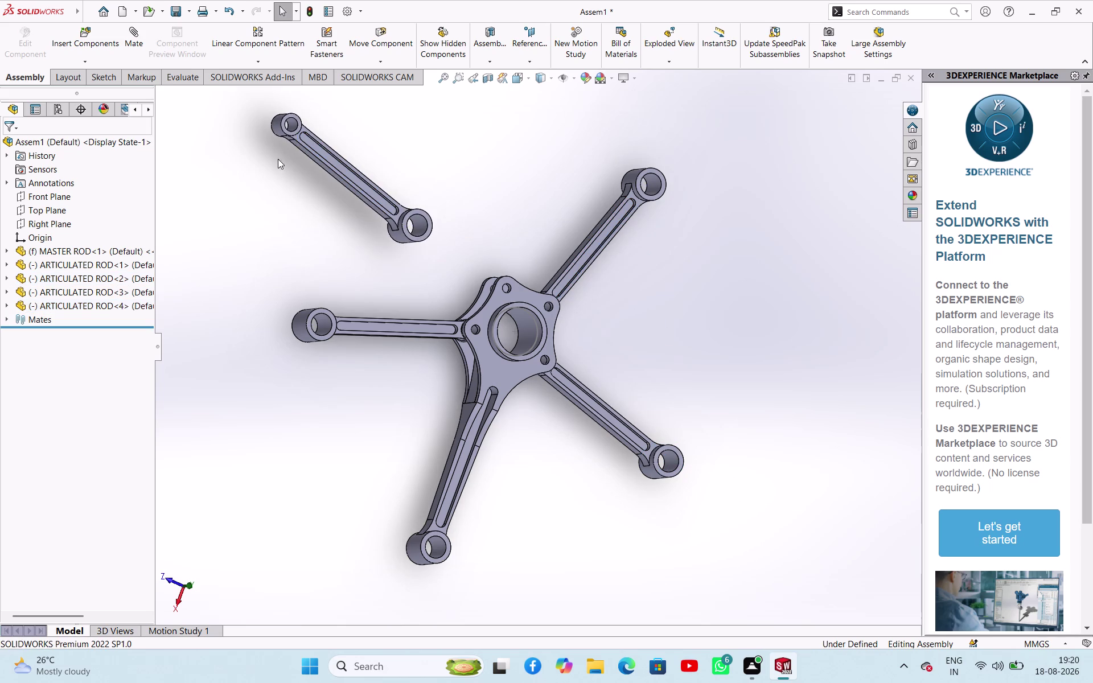
click(293, 122)
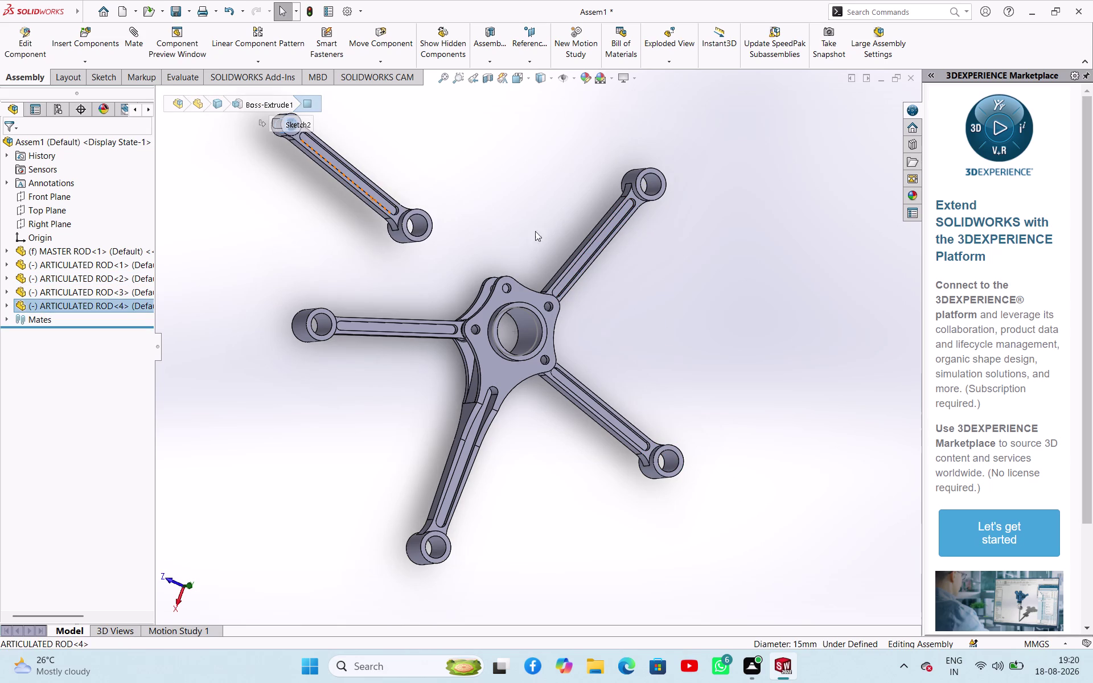
middle_drag(493, 195, 521, 228)
scroll(down, 3)
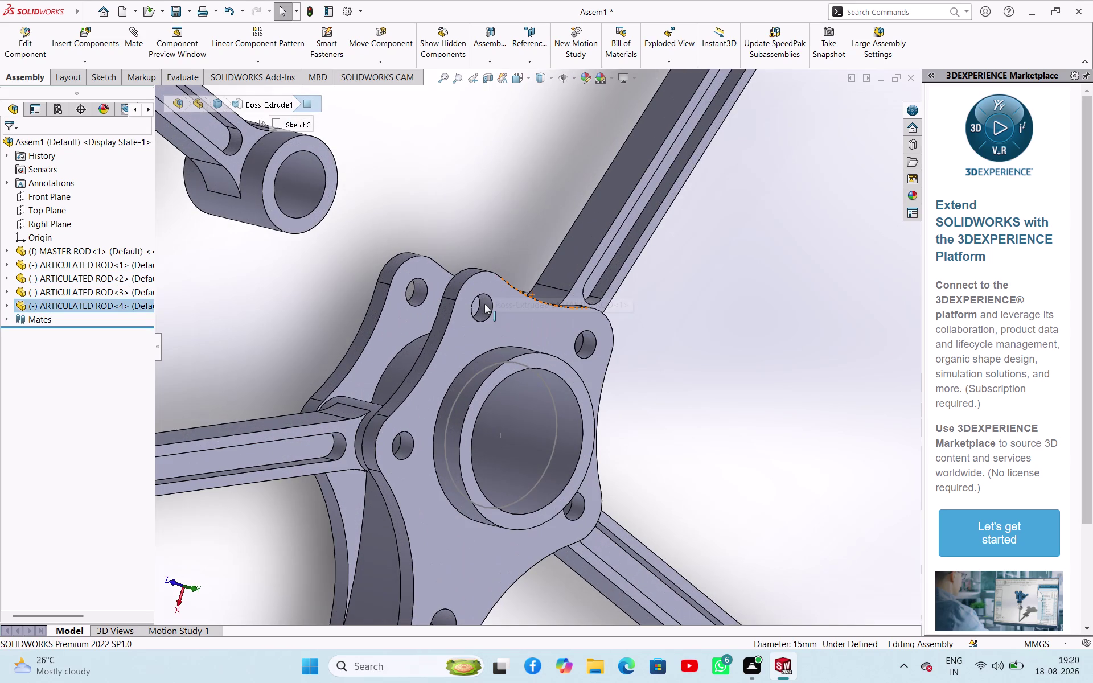
click(484, 306)
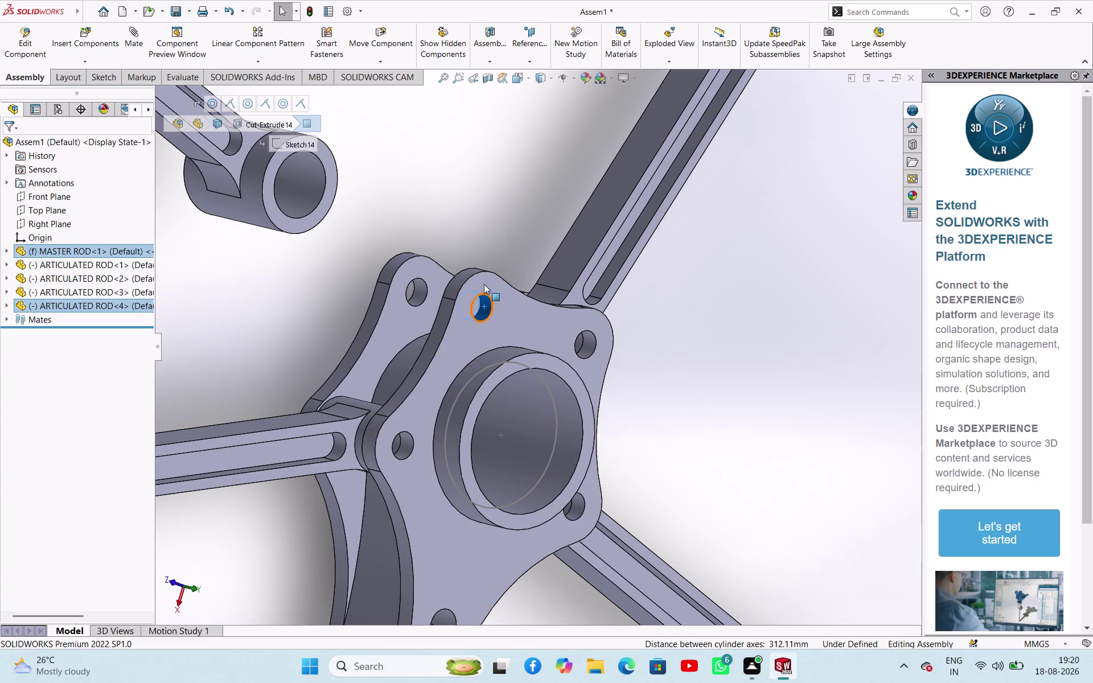
click(450, 187)
scroll(up, 3)
scroll(down, 3)
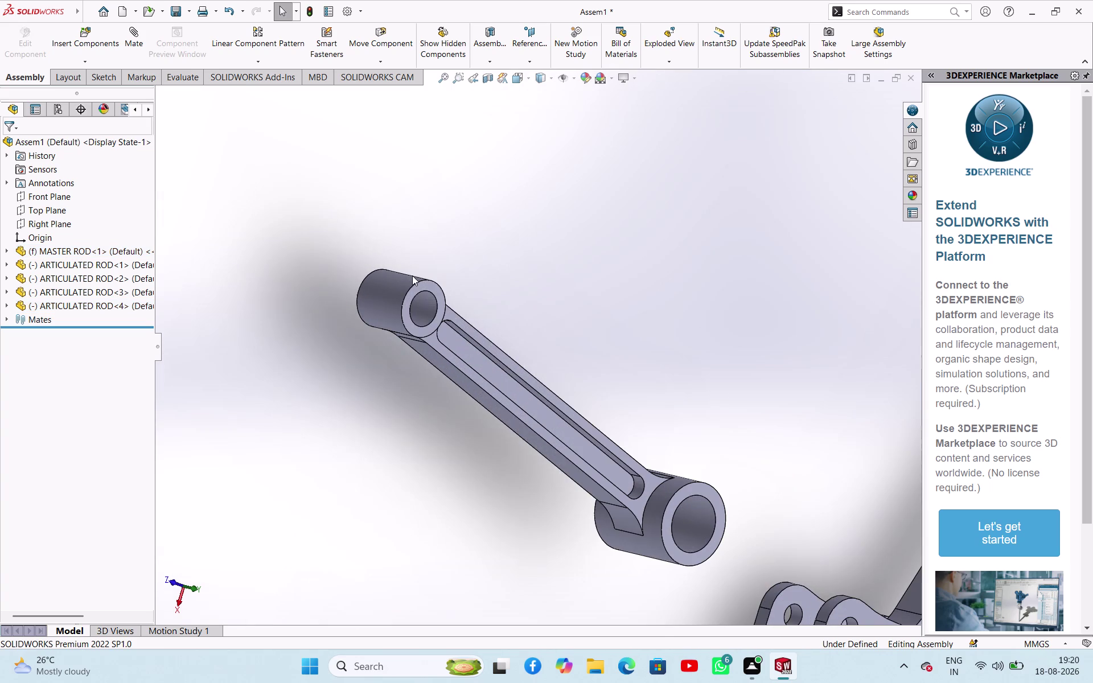
click(429, 301)
scroll(up, 3)
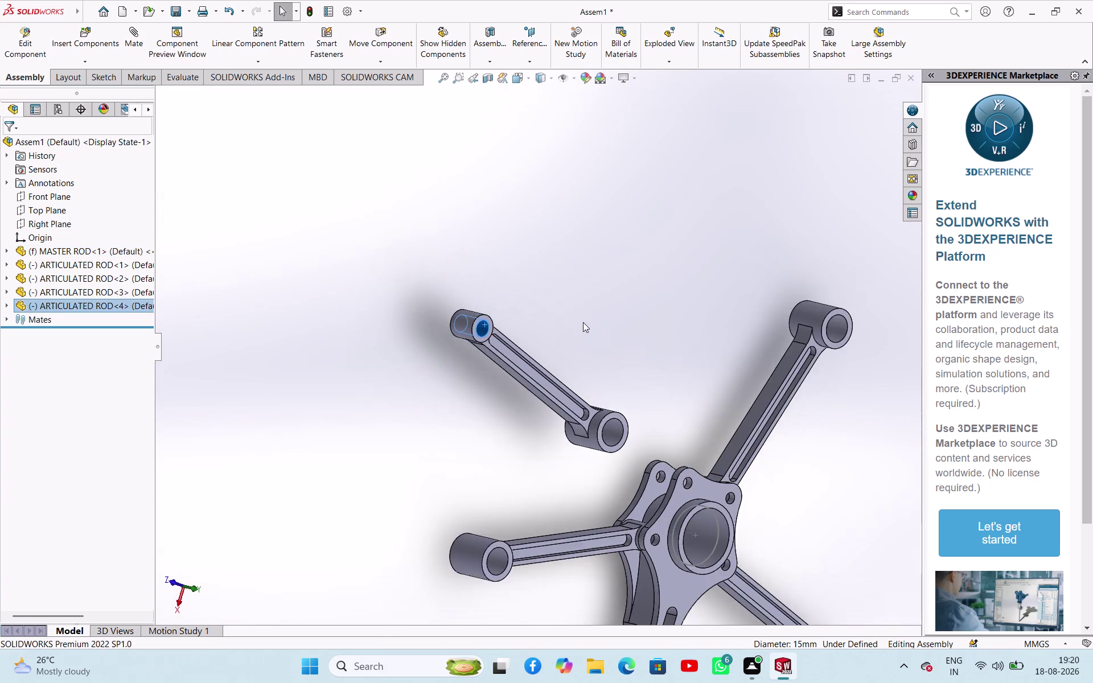
scroll(up, 3)
scroll(down, 3)
click(612, 404)
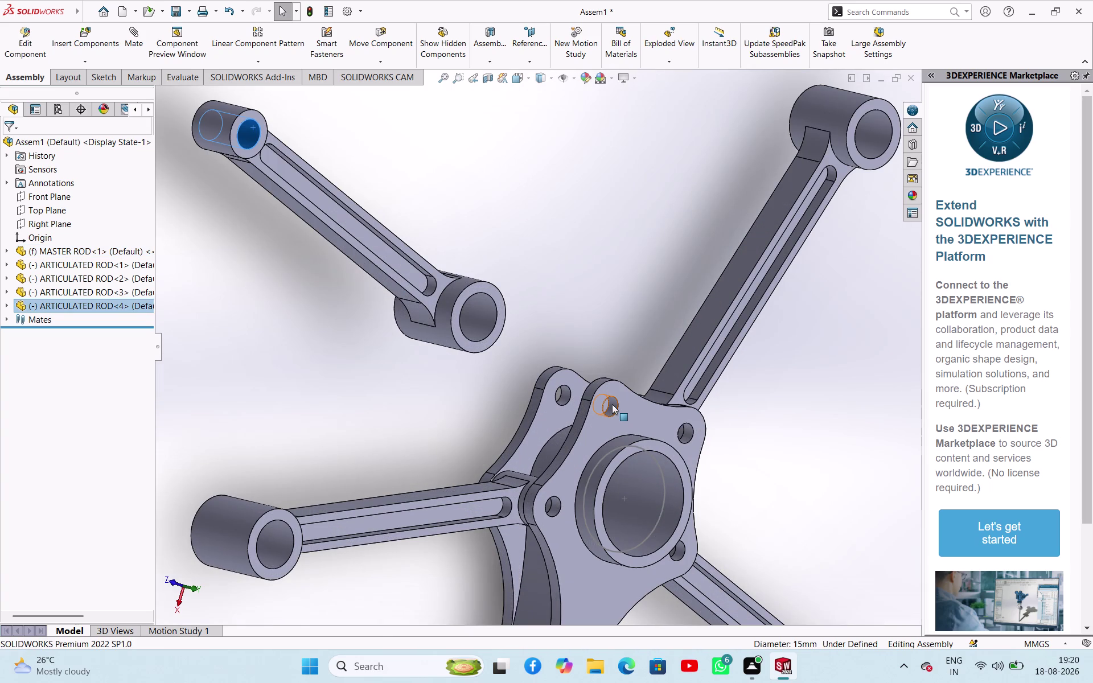
click(702, 394)
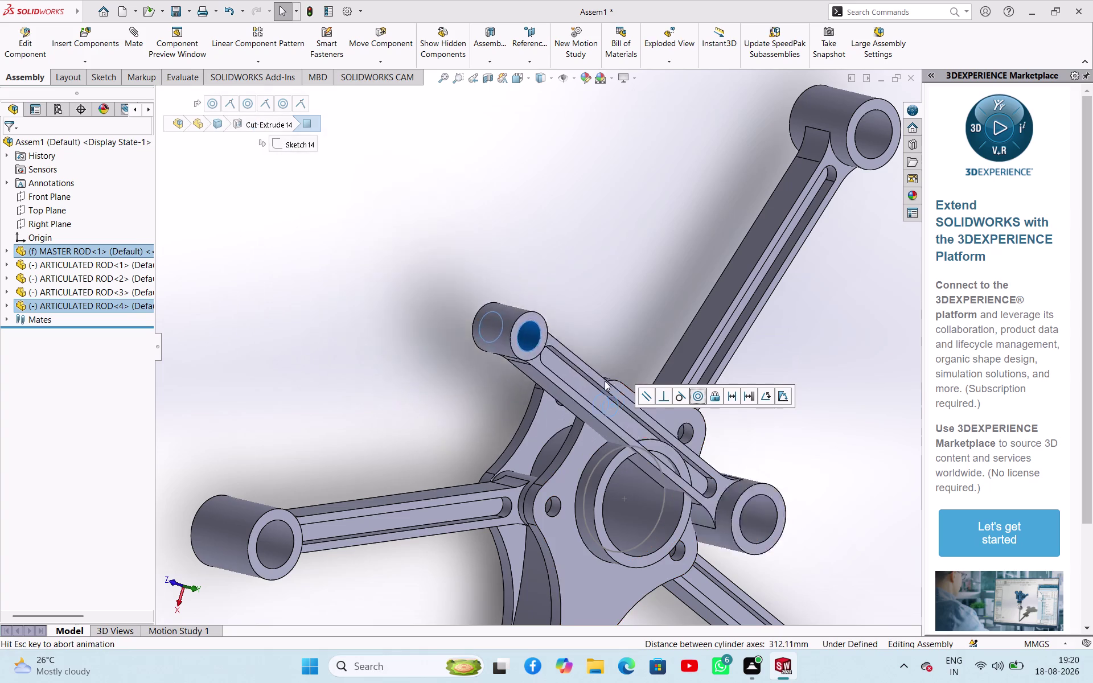
drag(875, 587, 640, 260)
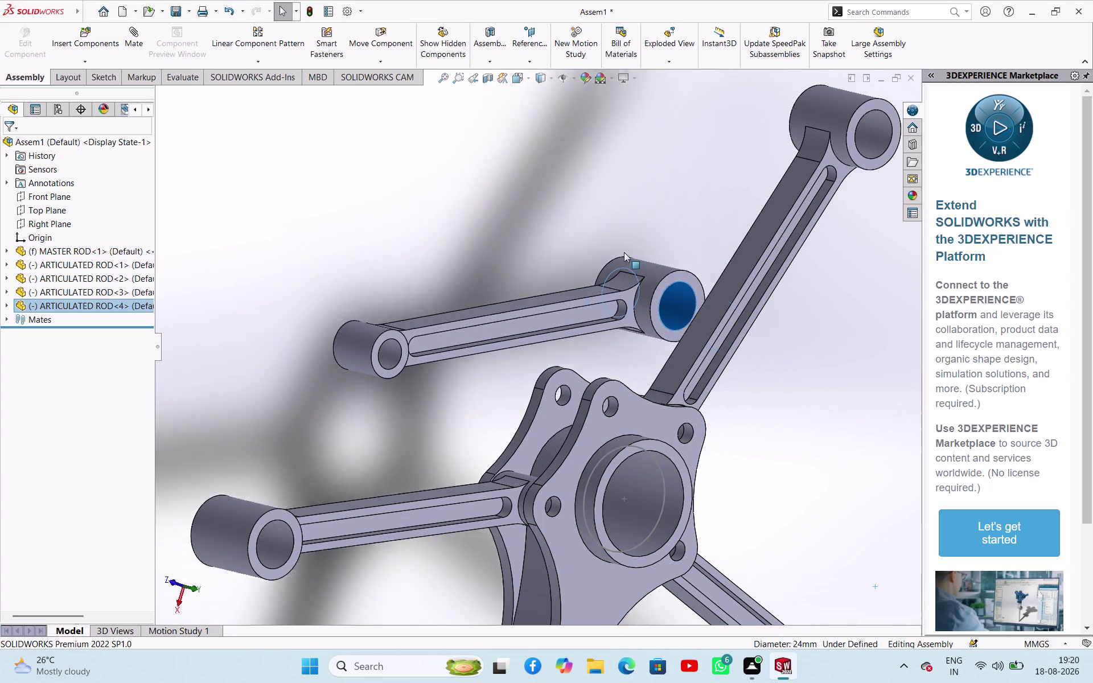
drag(641, 260, 635, 182)
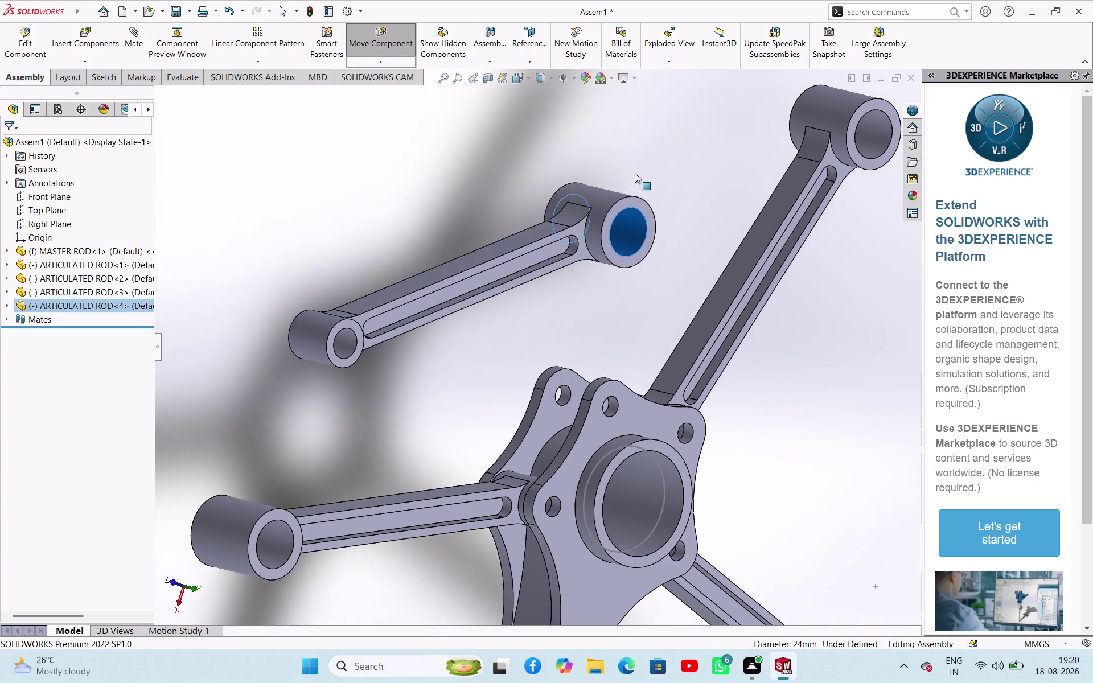
drag(635, 182, 633, 164)
click(470, 376)
click(376, 356)
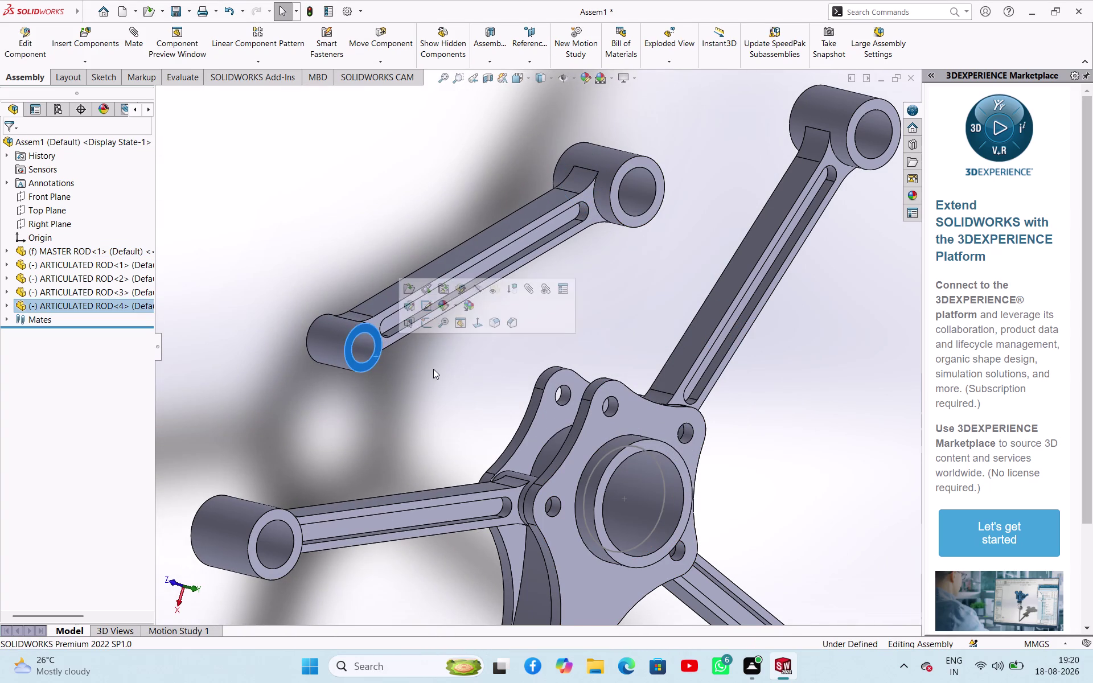
middle_drag(434, 368, 557, 460)
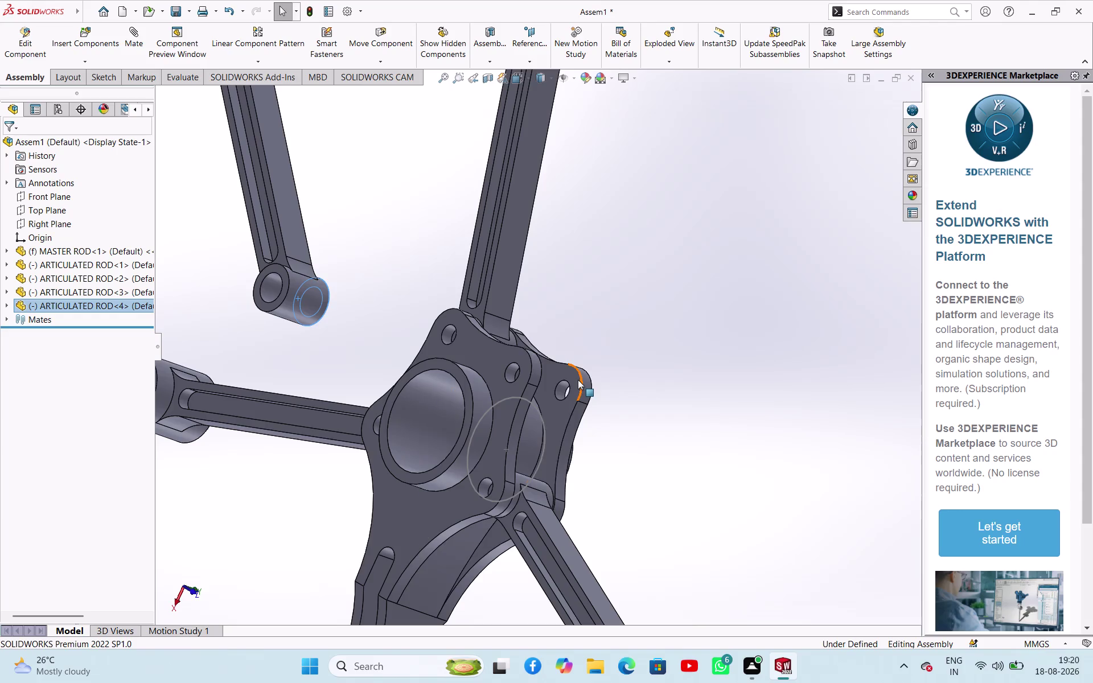
click(578, 380)
click(614, 369)
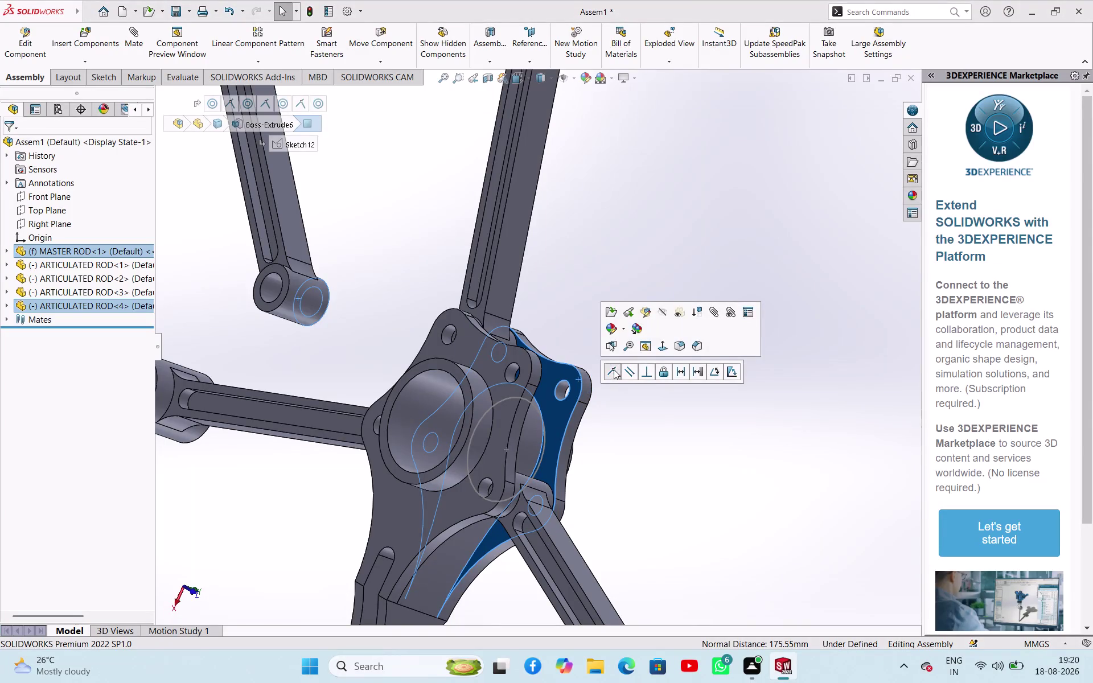
click(672, 480)
middle_drag(623, 247, 490, 140)
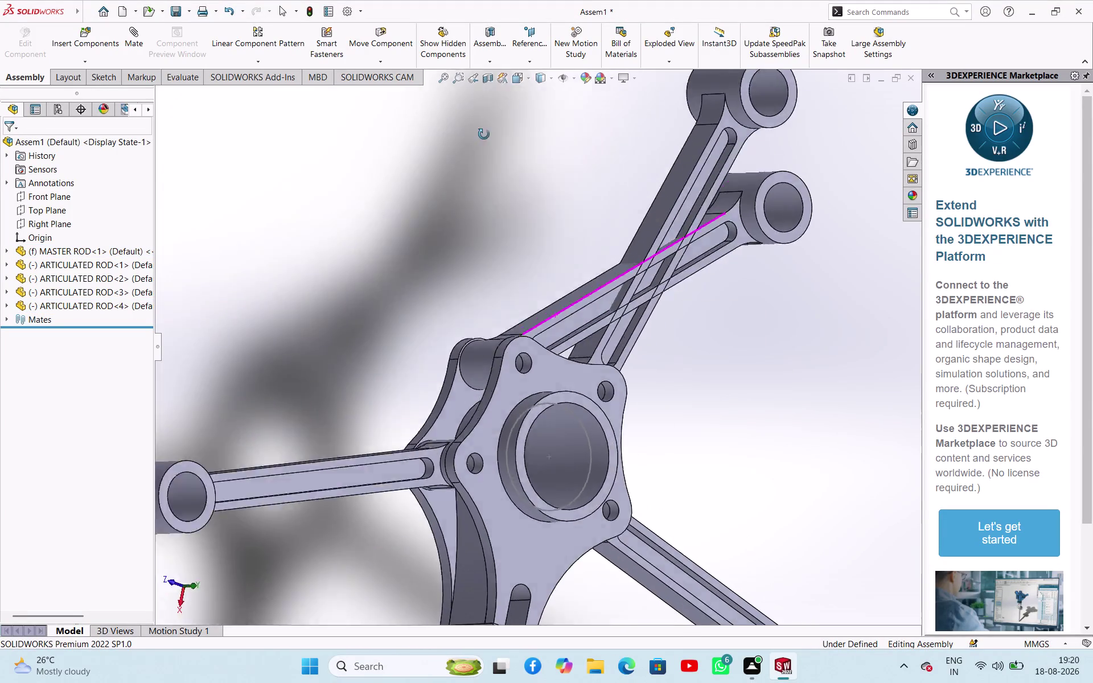
middle_drag(490, 140, 455, 113)
drag(835, 273, 470, 165)
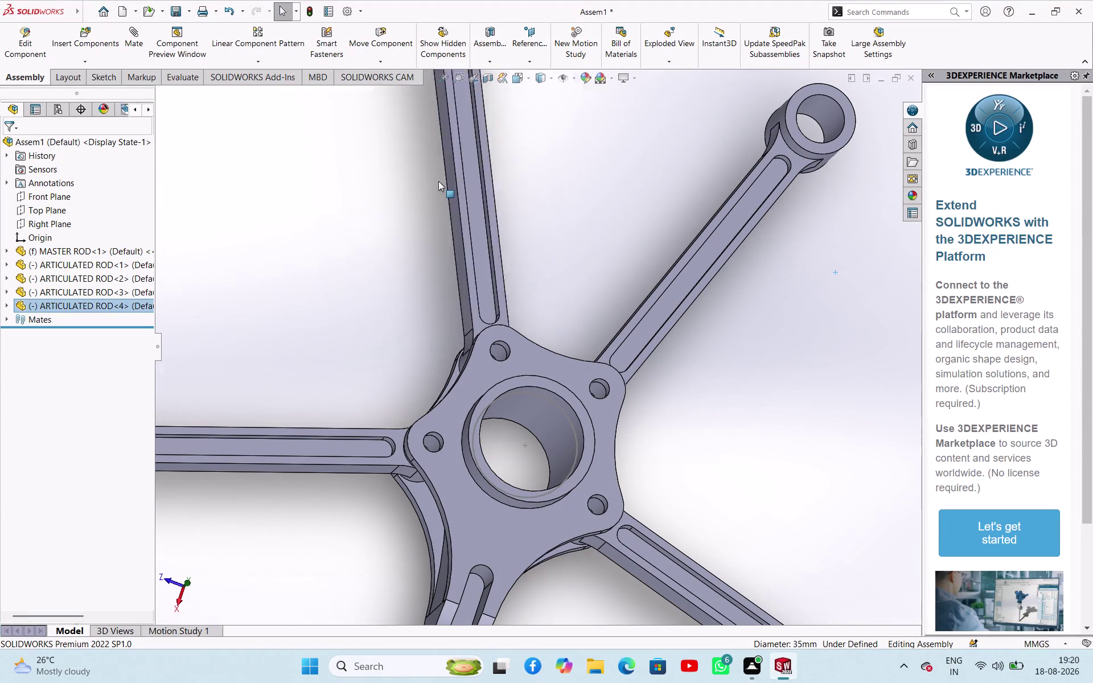
drag(471, 165, 413, 213)
scroll(up, 3)
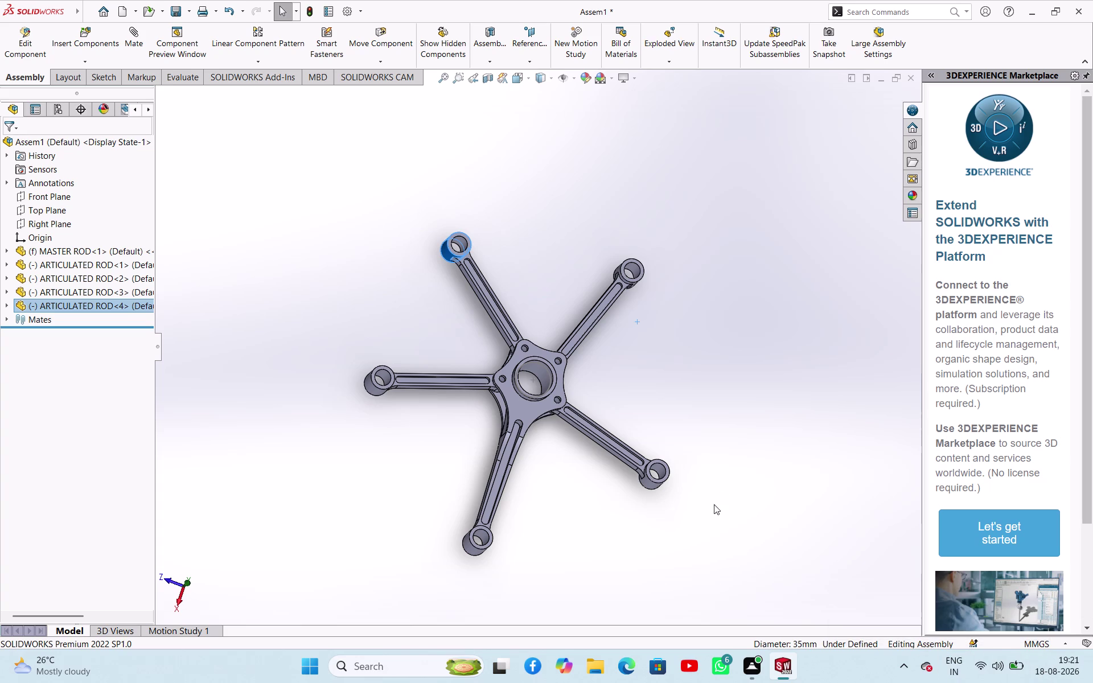
scroll(up, 3)
middle_drag(715, 467, 677, 389)
click(674, 423)
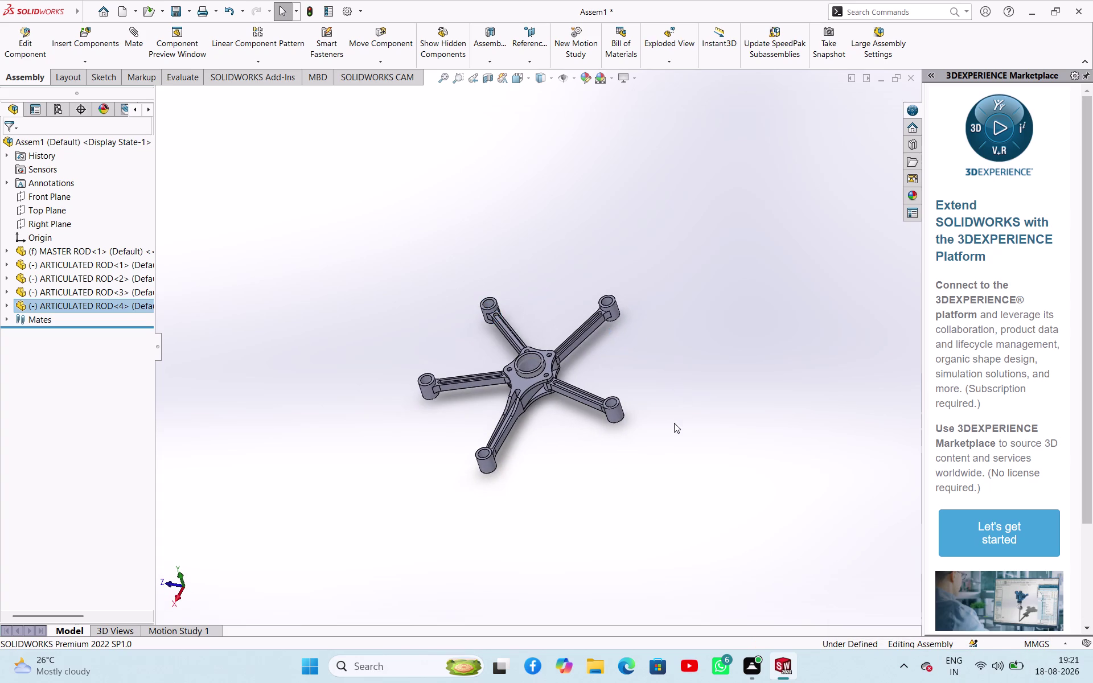
scroll(up, 3)
scroll(down, 3)
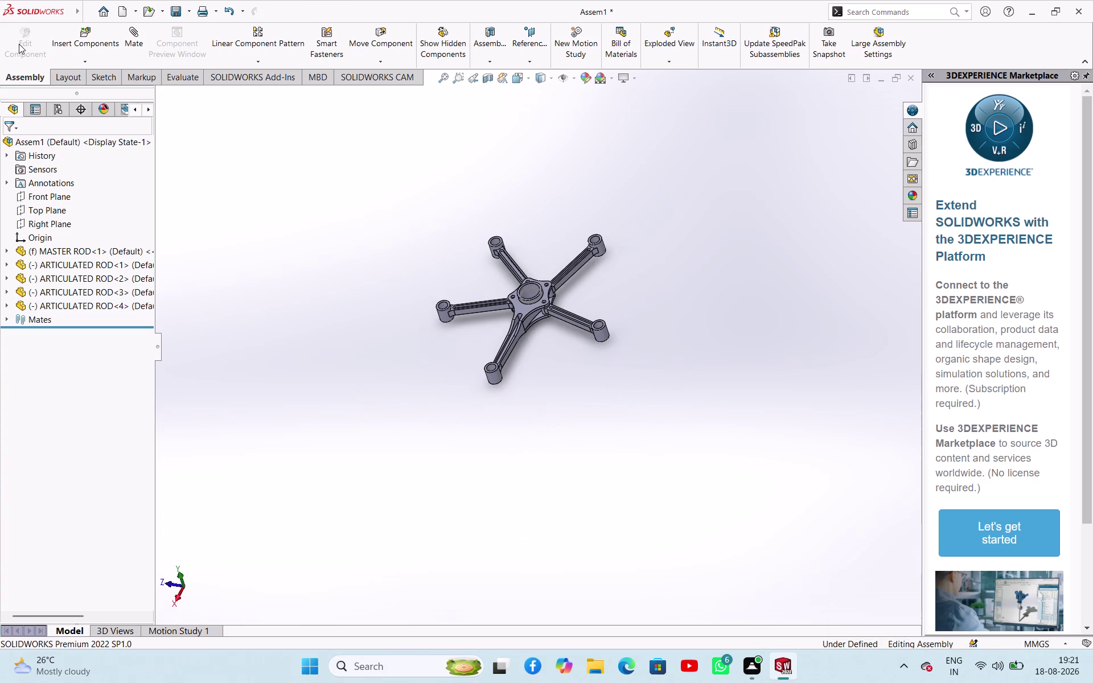
click(77, 60)
Insert the PISTON part file and place it to the left of the master rod.
click(90, 80)
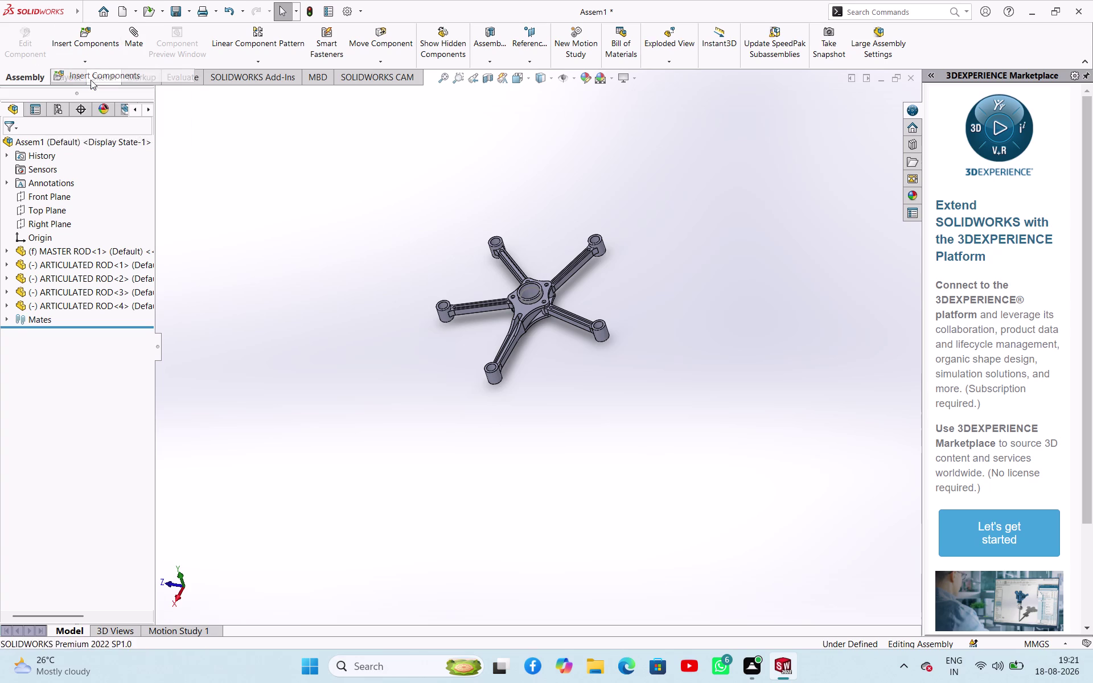
click(73, 391)
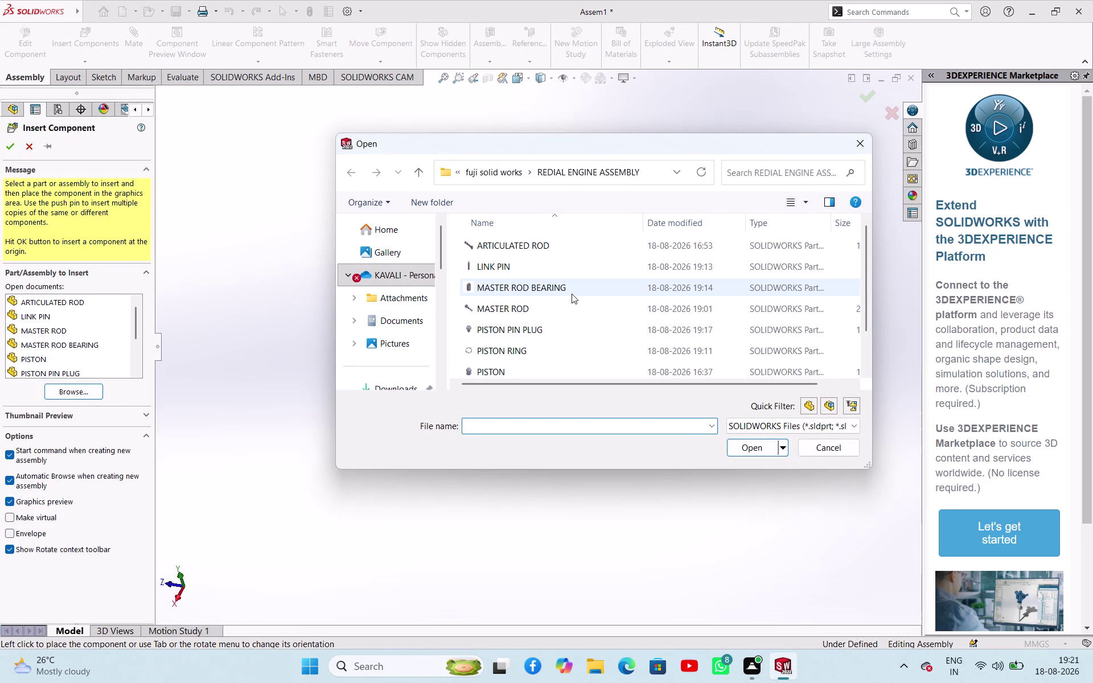
scroll(down, 3)
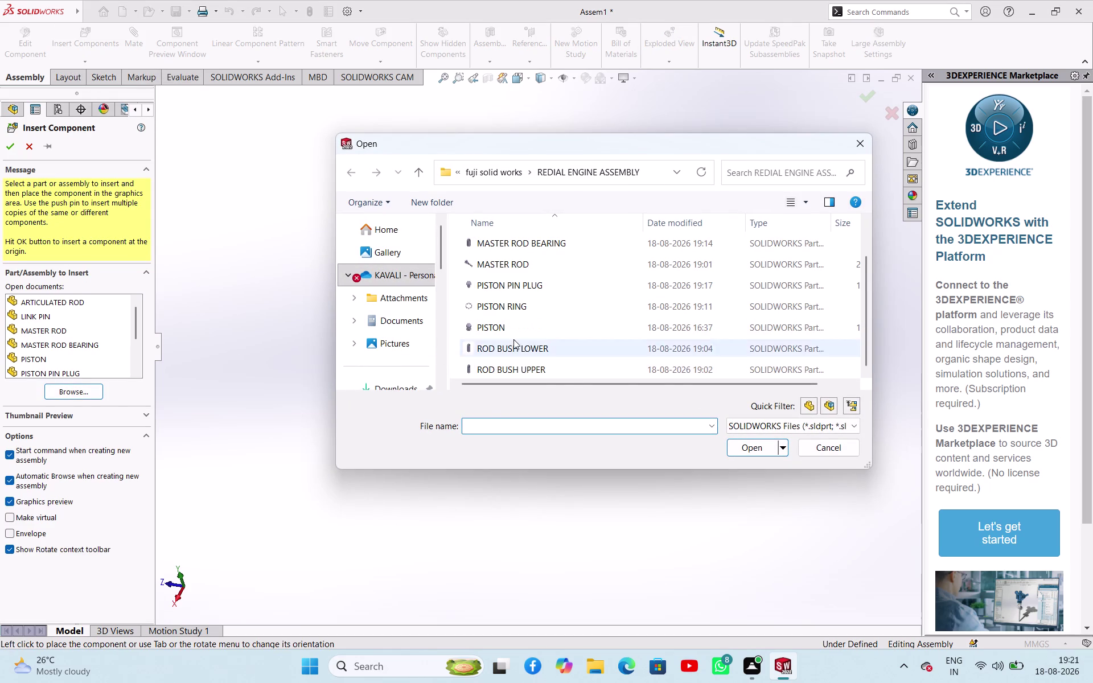
click(515, 334)
click(749, 447)
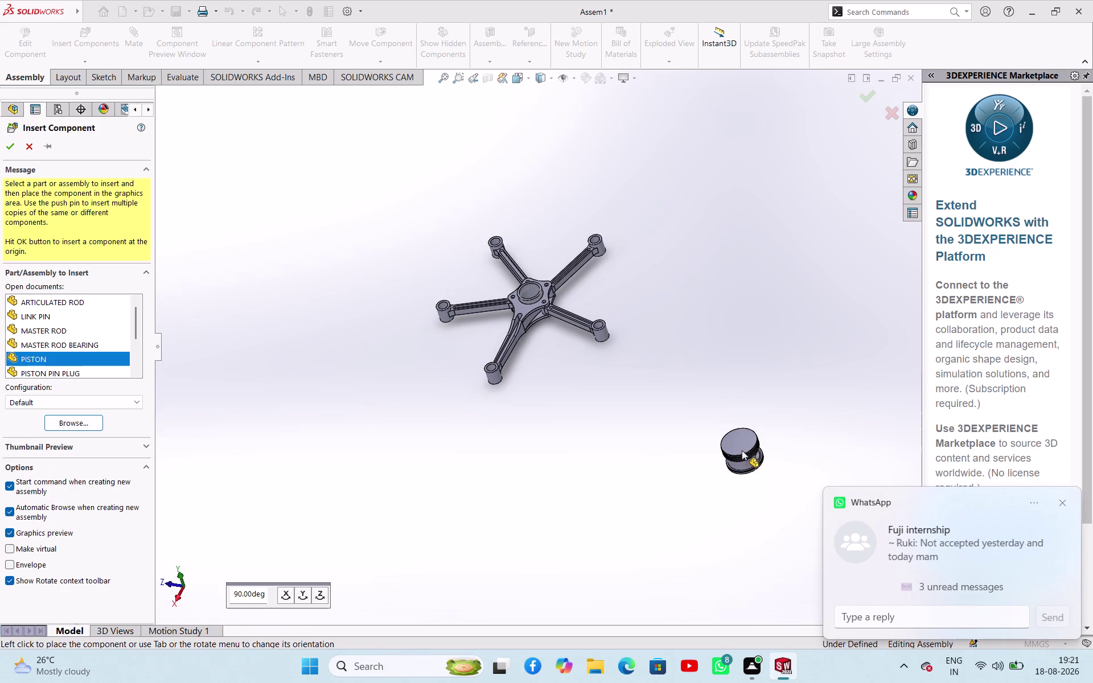
click(358, 414)
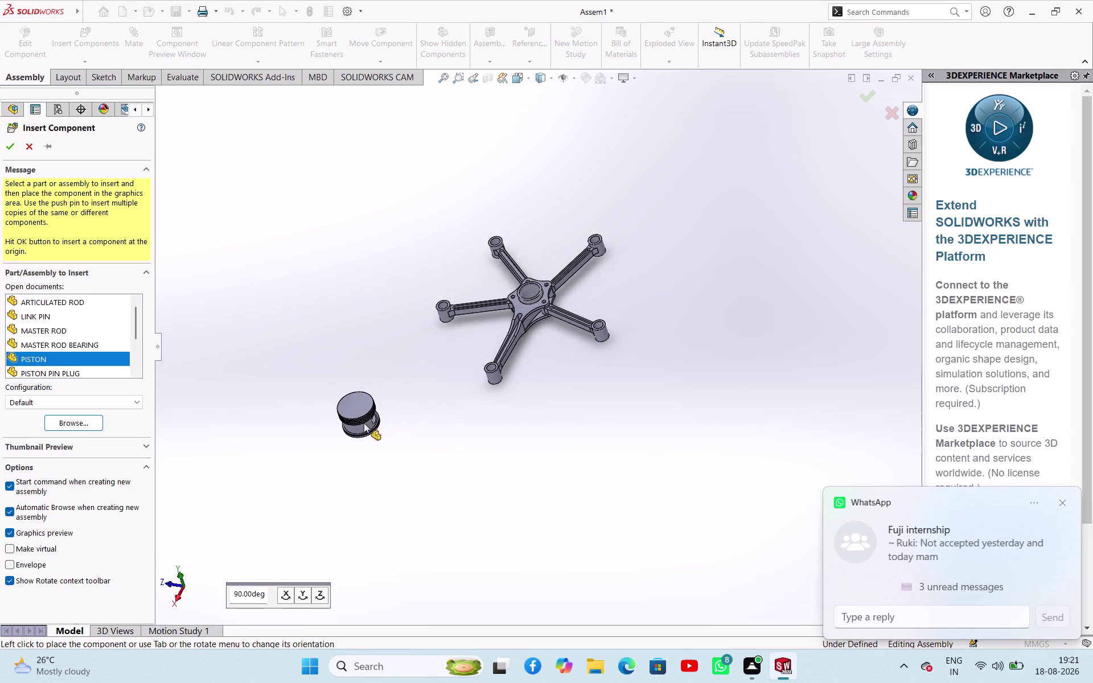
middle_drag(382, 441, 396, 331)
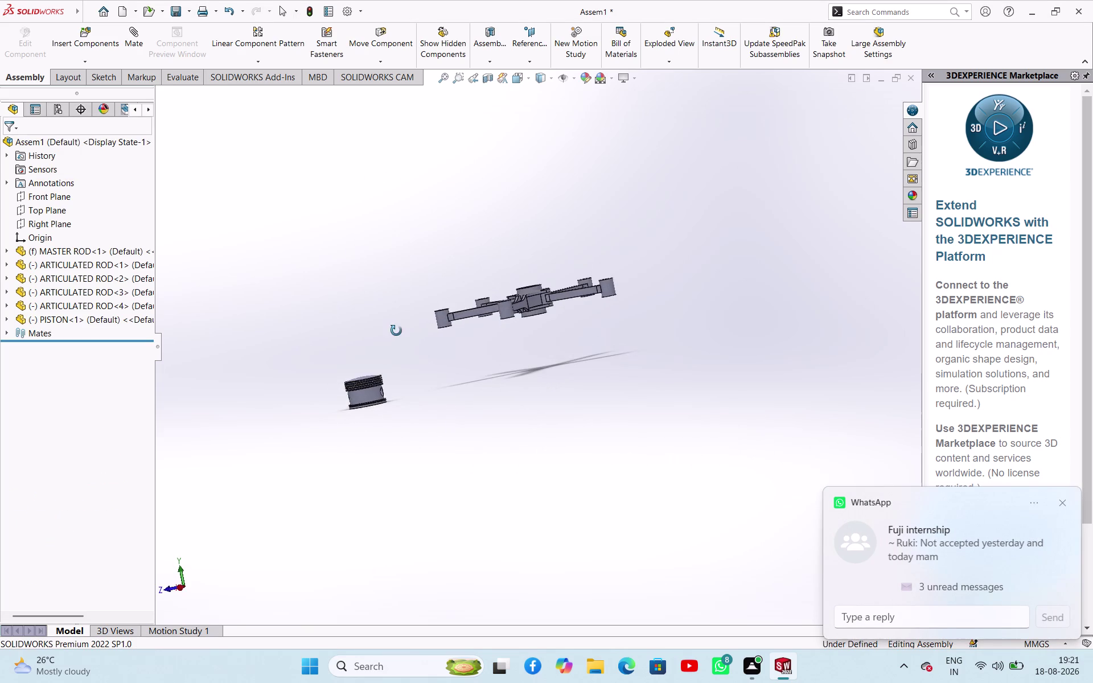
middle_drag(396, 330, 400, 332)
Insert the PISTON RING part file and place it just above the piston.
scroll(down, 3)
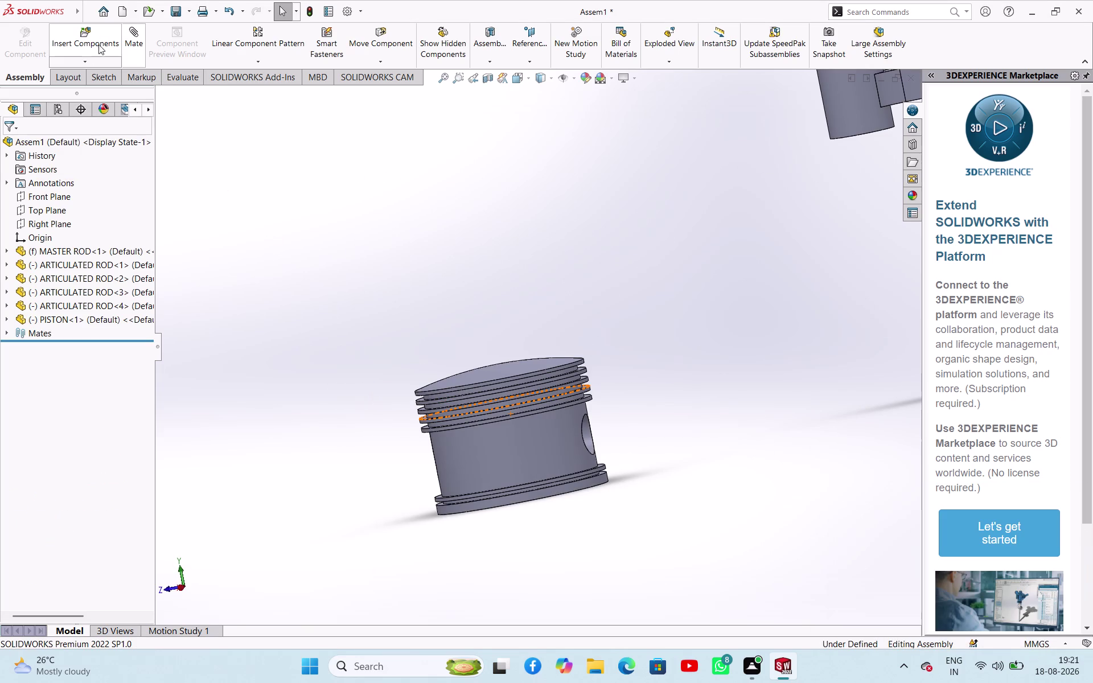
click(93, 62)
click(95, 72)
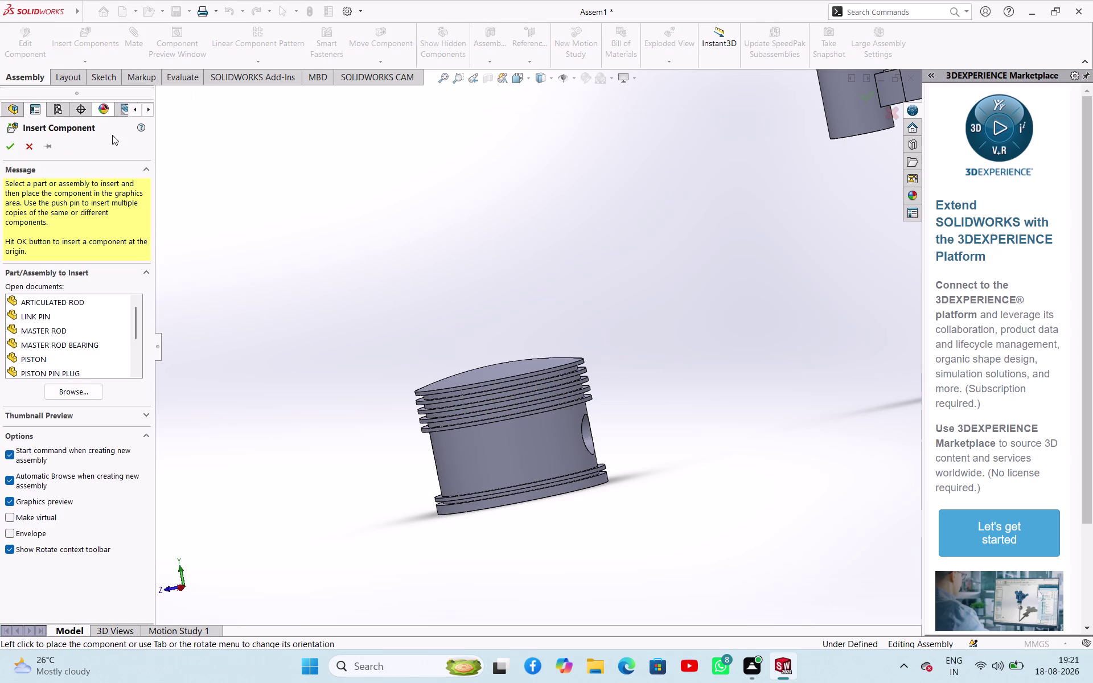
click(70, 395)
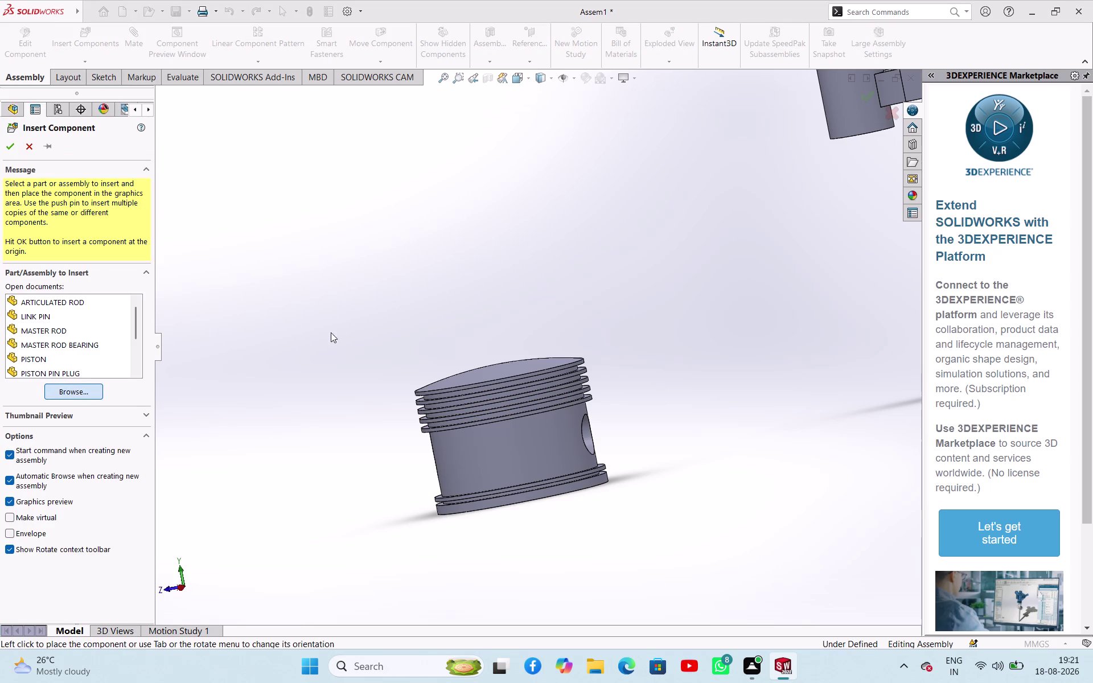
click(512, 356)
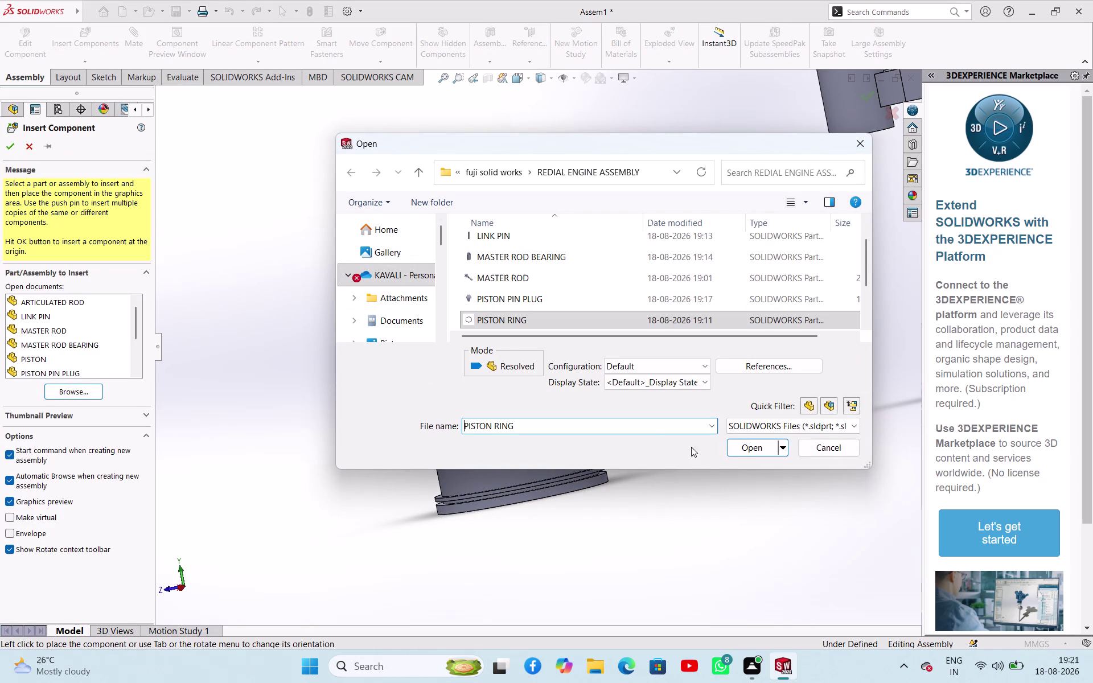
click(738, 448)
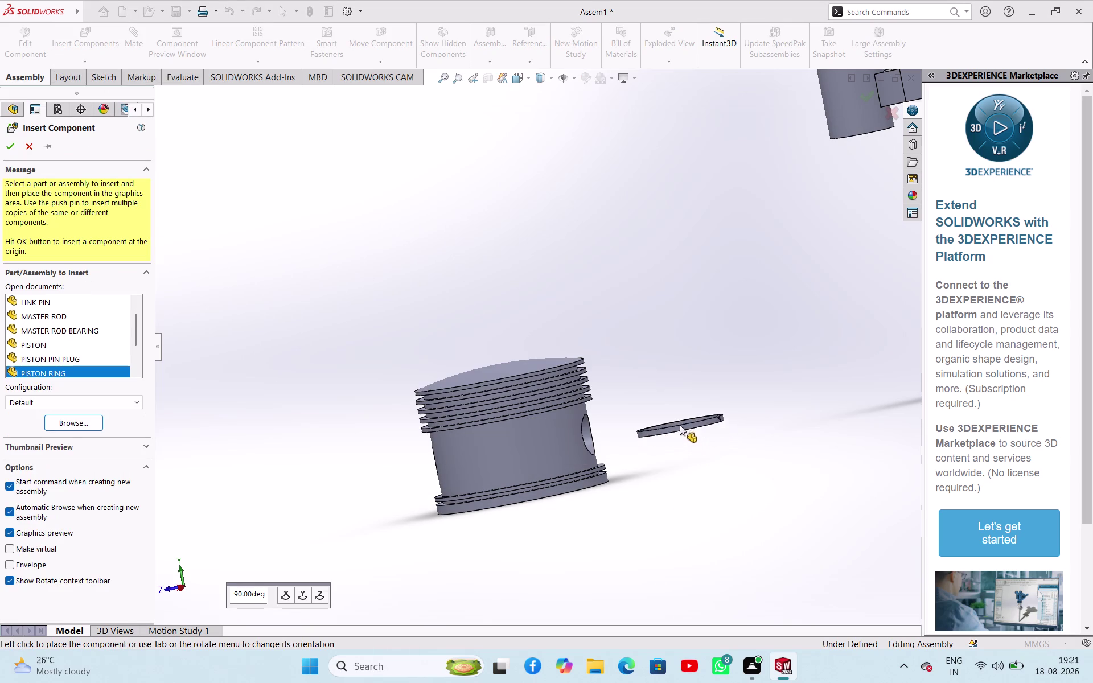
click(442, 316)
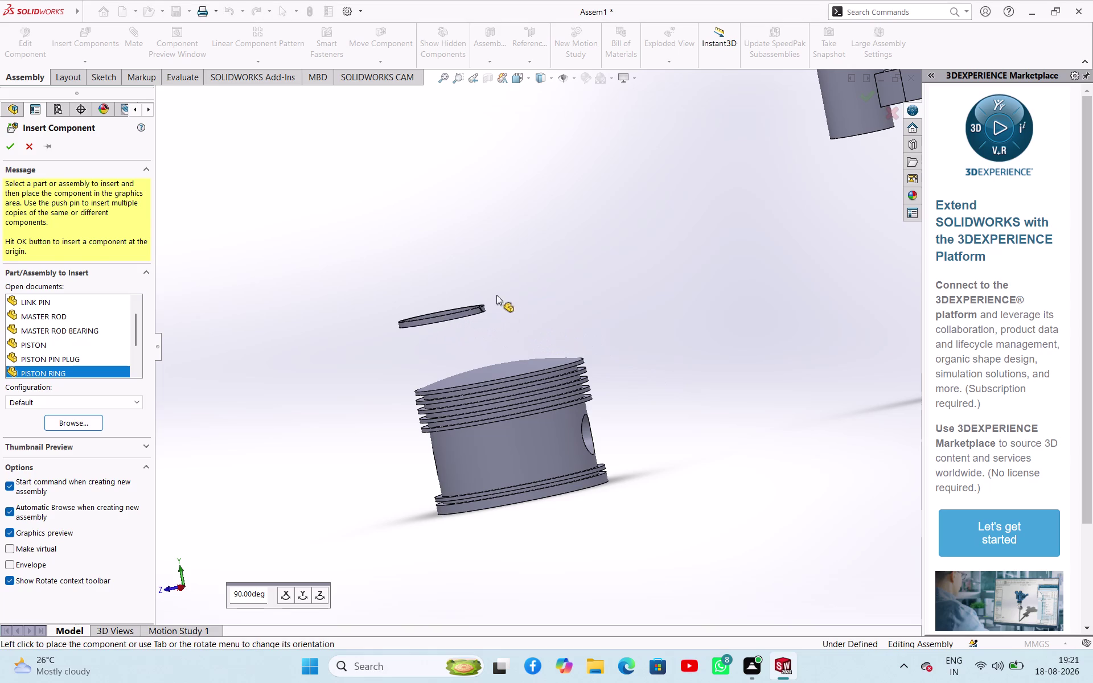
middle_drag(535, 264, 577, 336)
scroll(up, 3)
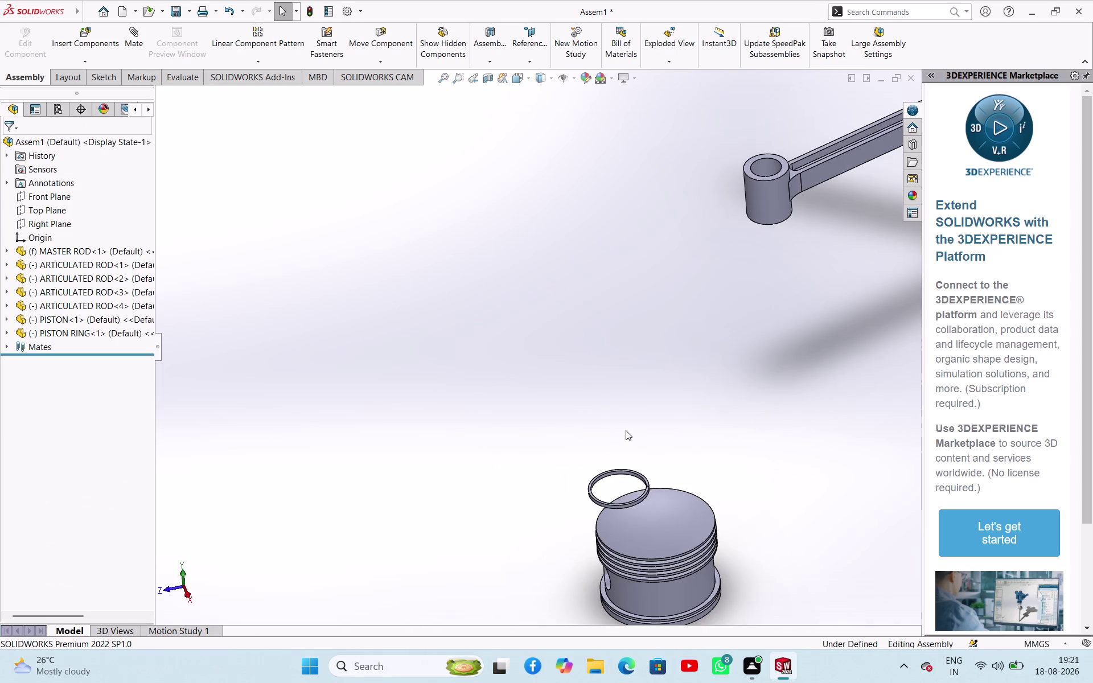
middle_drag(653, 448, 665, 491)
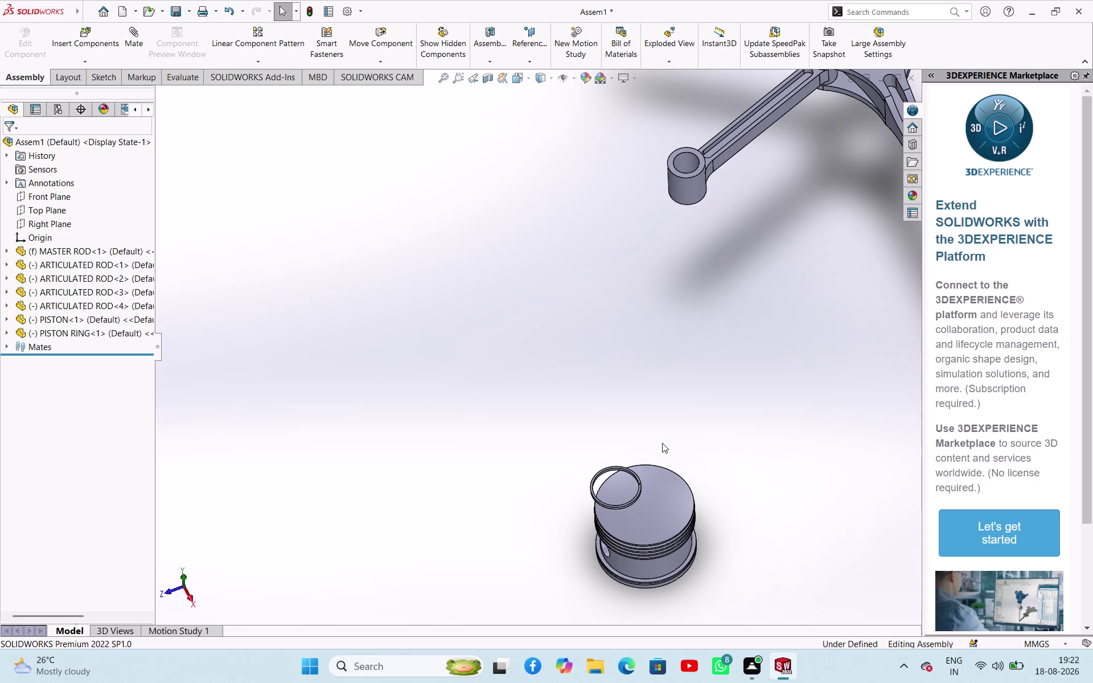
middle_drag(628, 487, 623, 481)
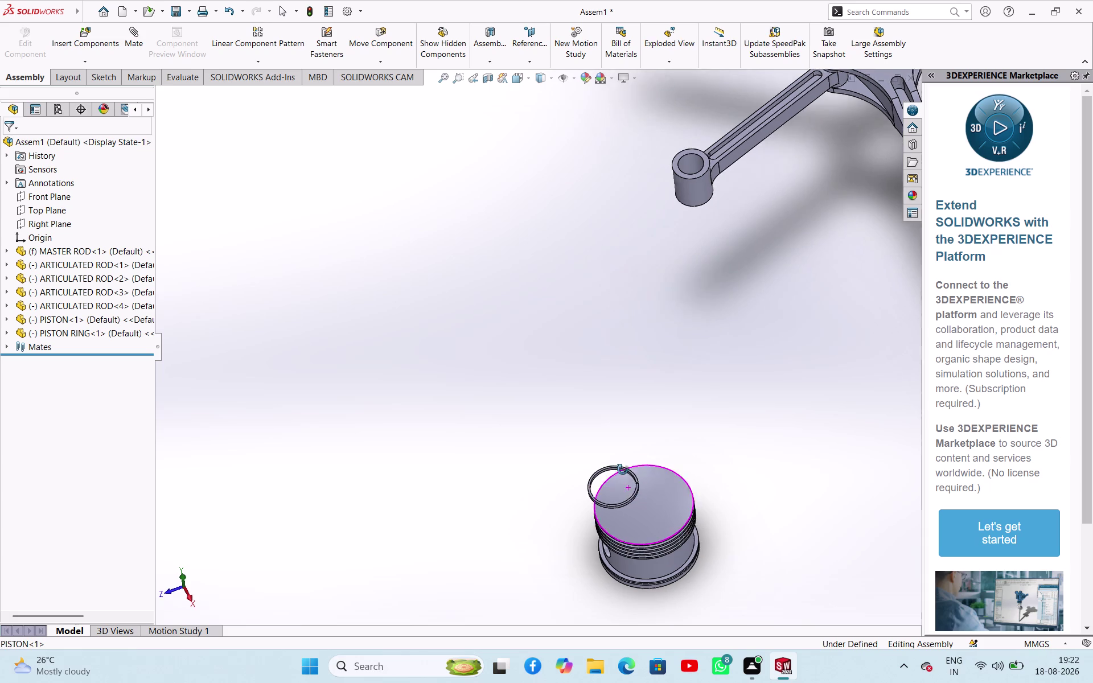
middle_drag(623, 482, 649, 428)
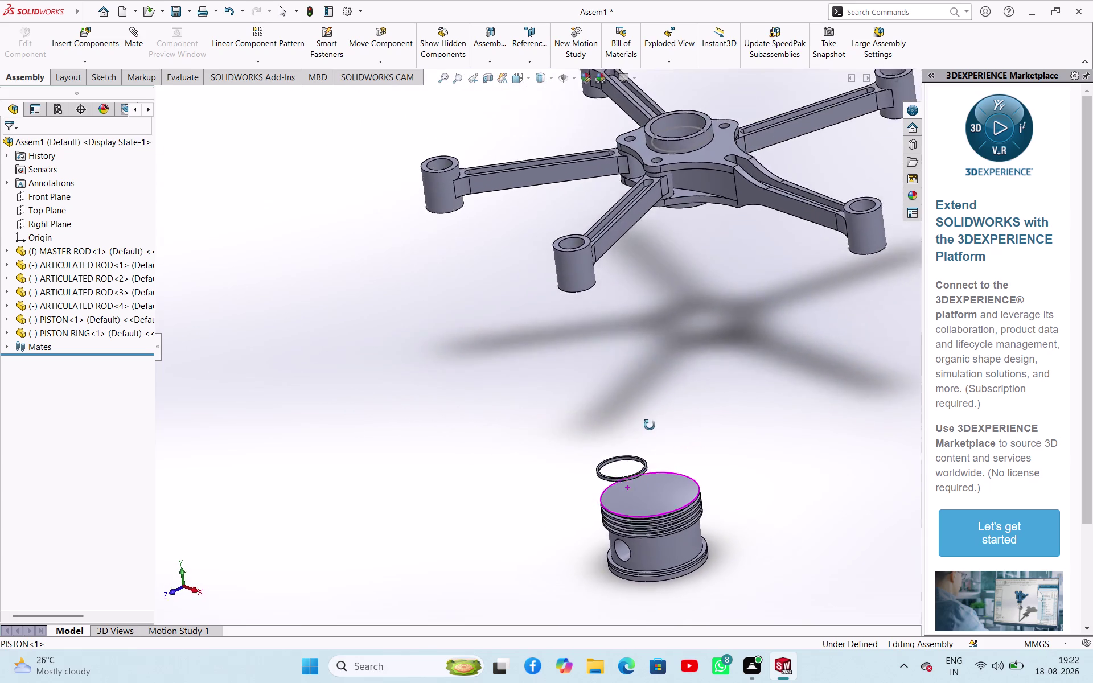
middle_drag(650, 428, 697, 399)
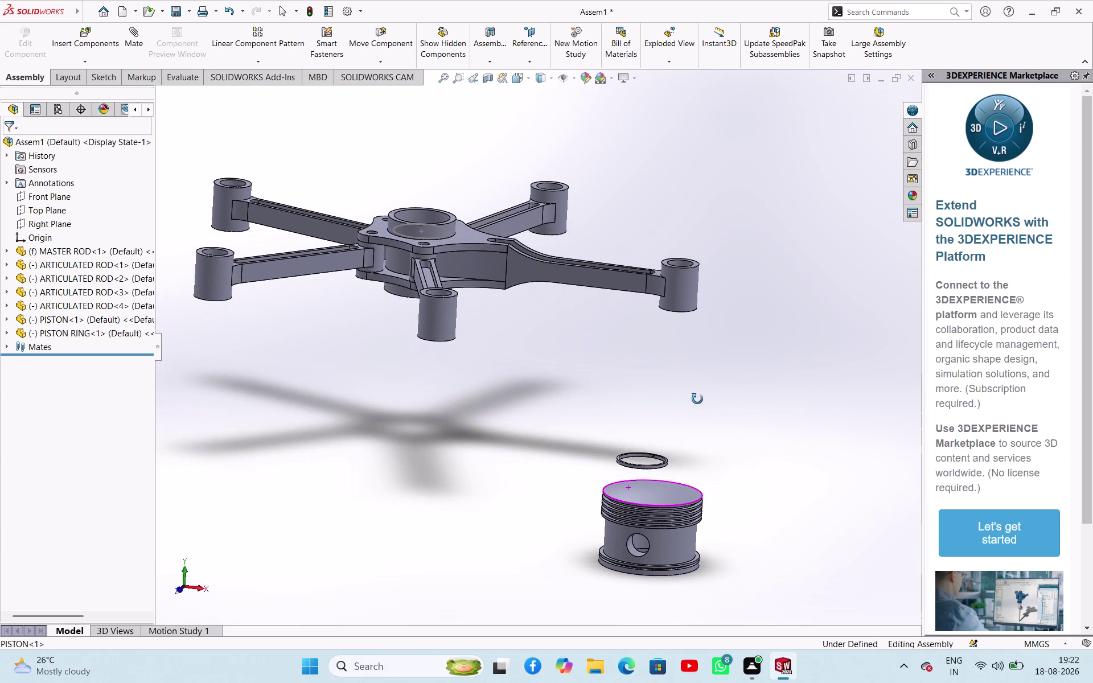
middle_drag(698, 399, 695, 400)
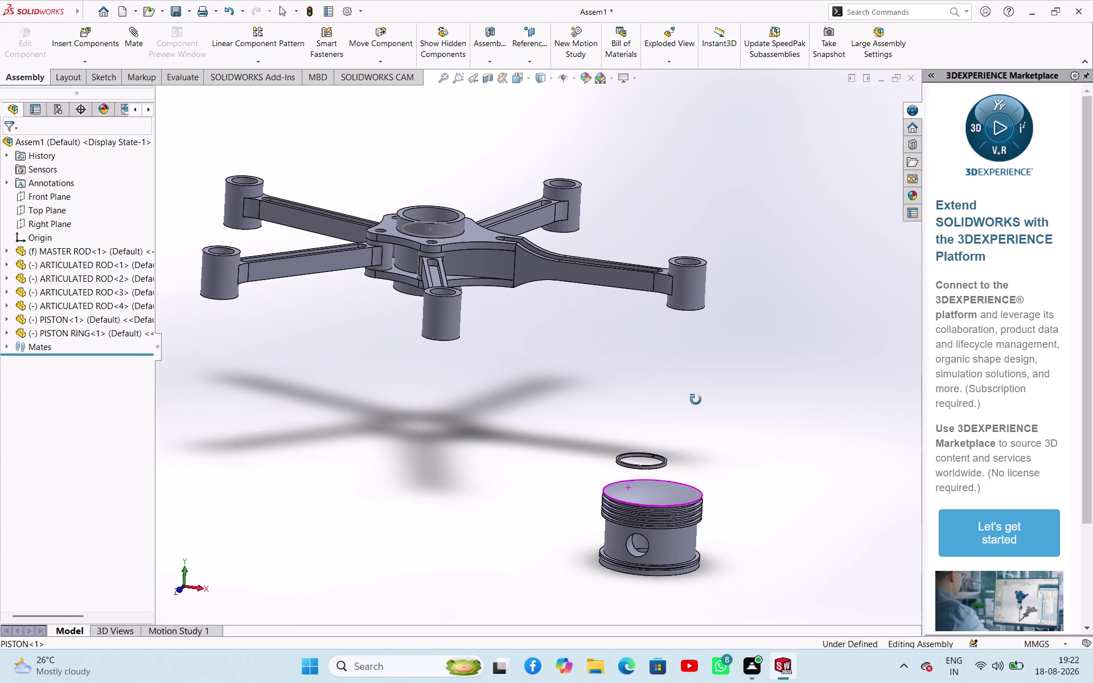
middle_drag(695, 400, 691, 407)
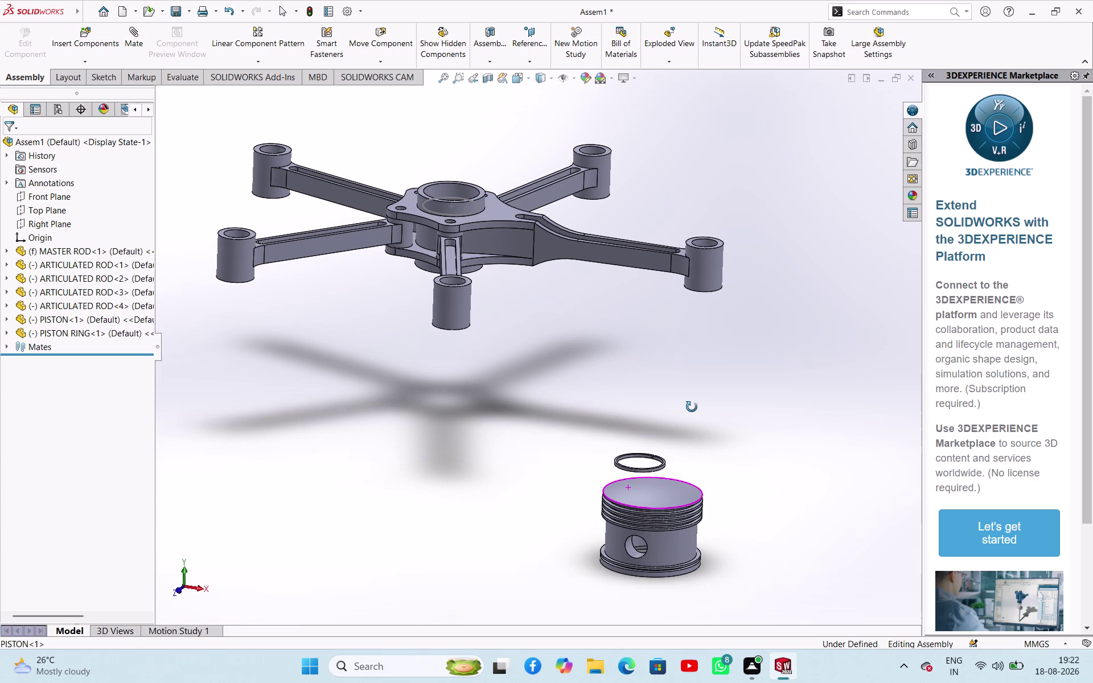
middle_drag(692, 407, 663, 491)
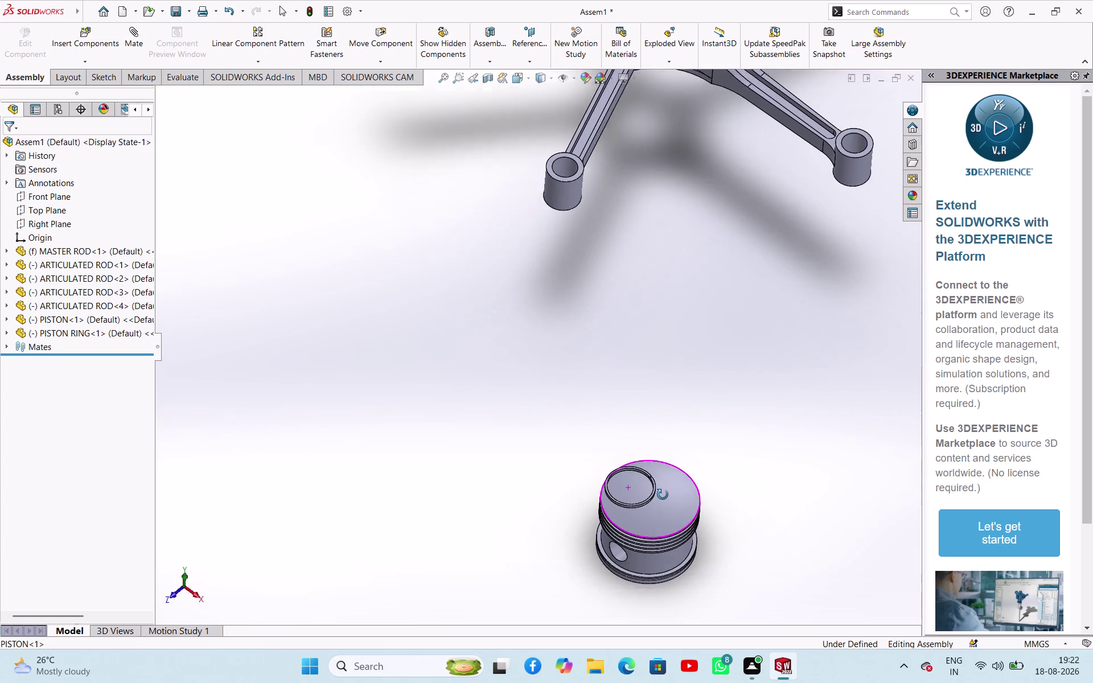
Delete the piston ring from the assembly.
middle_drag(663, 491, 659, 496)
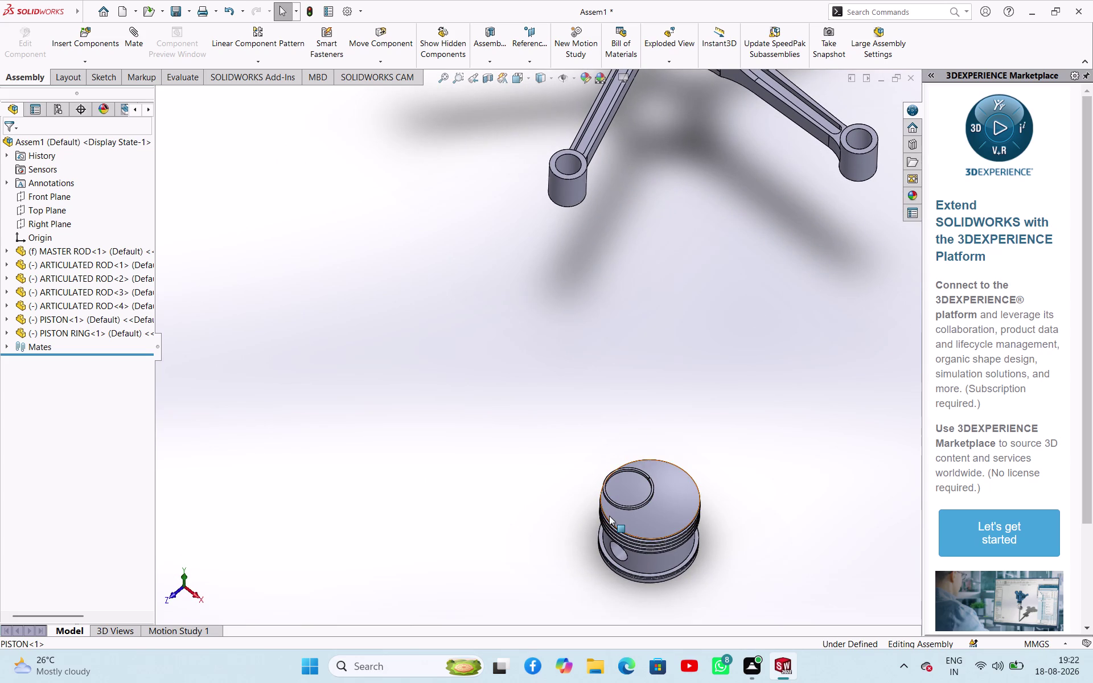
scroll(down, 3)
scroll(up, 3)
middle_drag(724, 438, 714, 403)
click(587, 377)
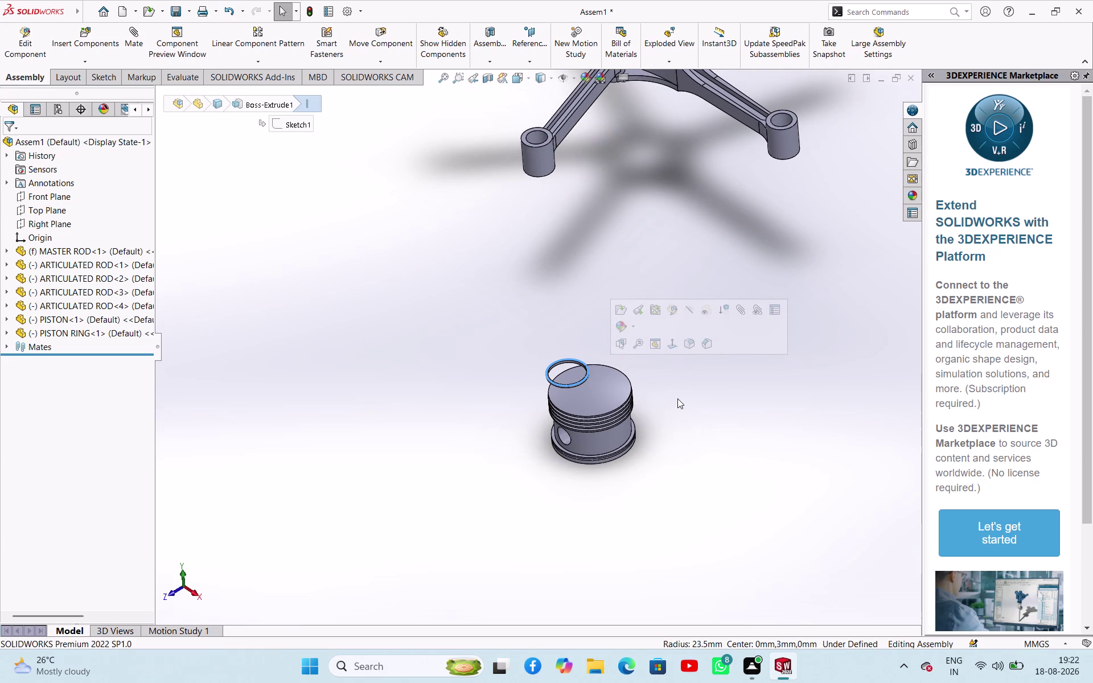
key(Delete)
click(632, 258)
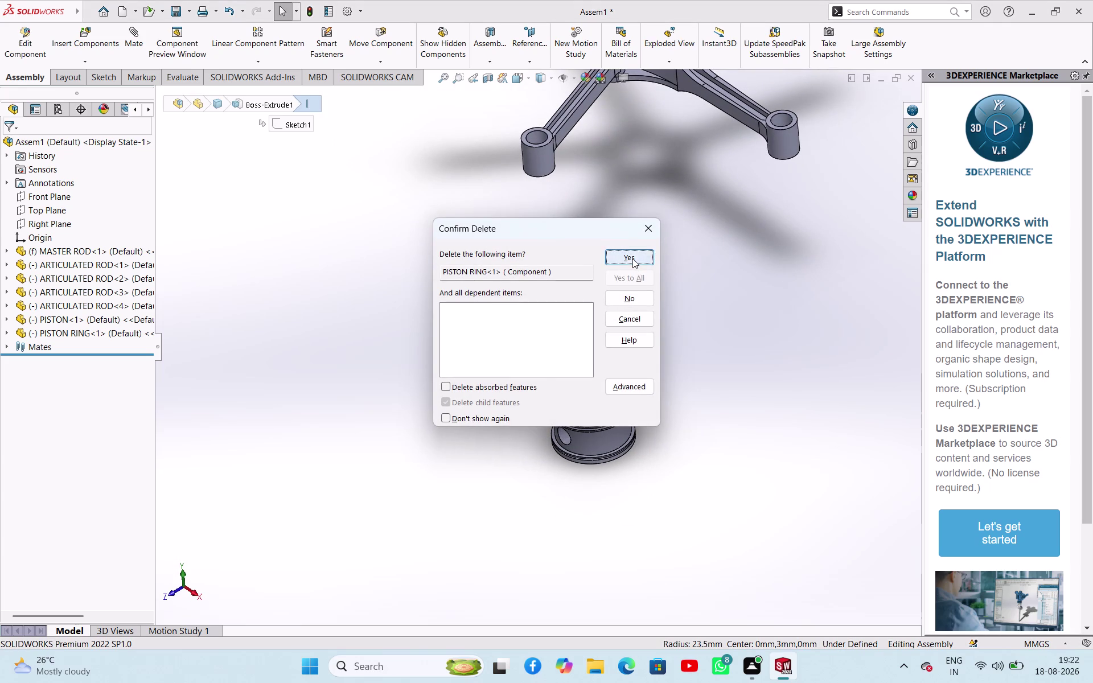
click(423, 345)
Delete the PISTON<1> component from the assembly.
click(128, 320)
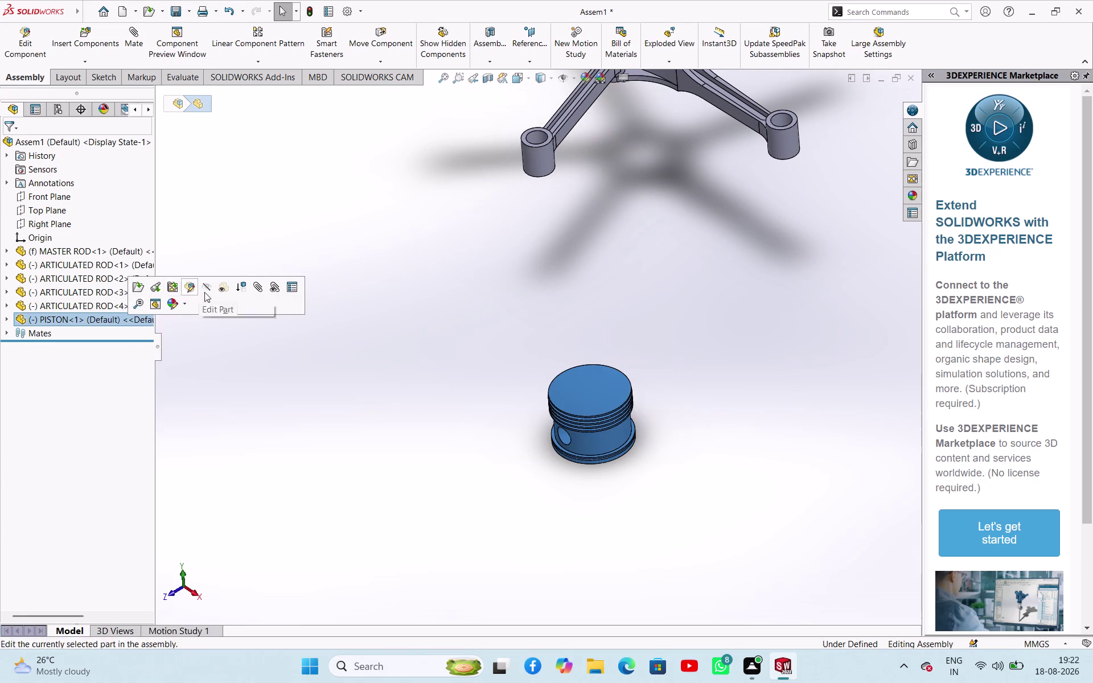
click(253, 392)
drag(574, 438, 580, 438)
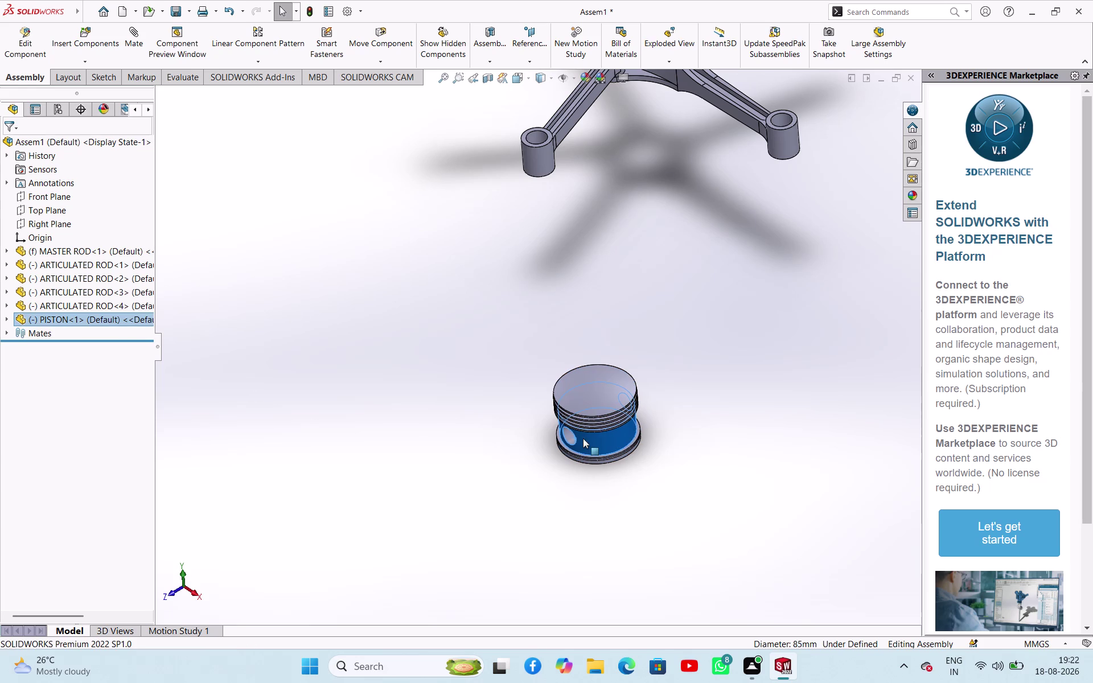
key(Delete)
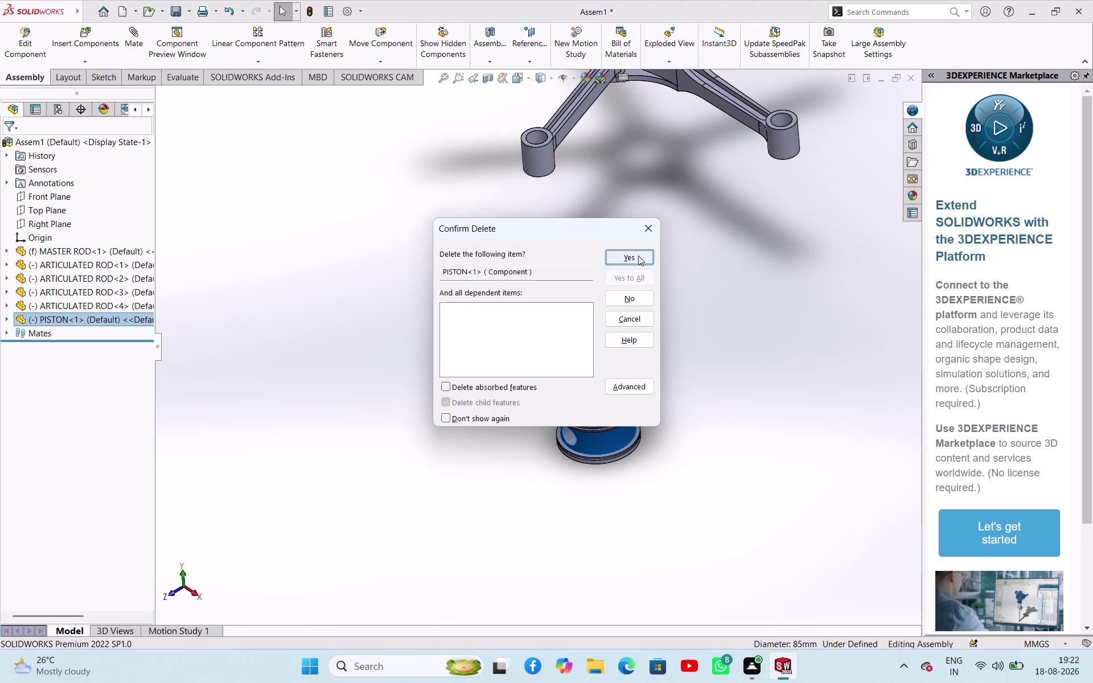
click(638, 256)
click(454, 356)
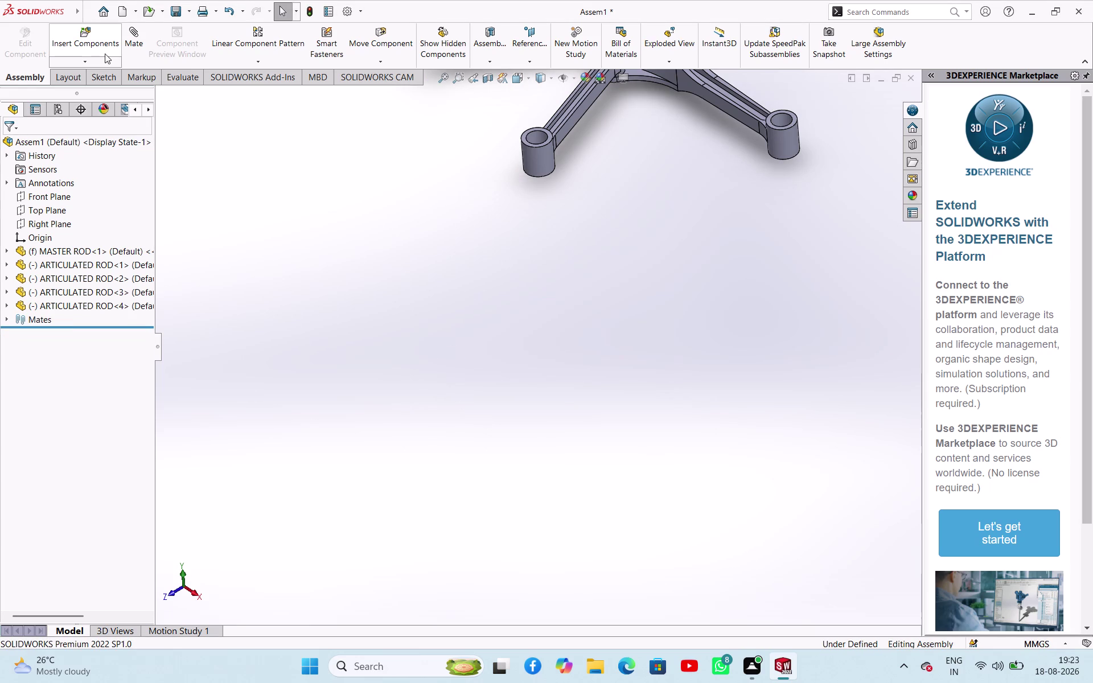
Choose PISTON to insert and drag its preview down into the scene.
click(105, 57)
click(122, 77)
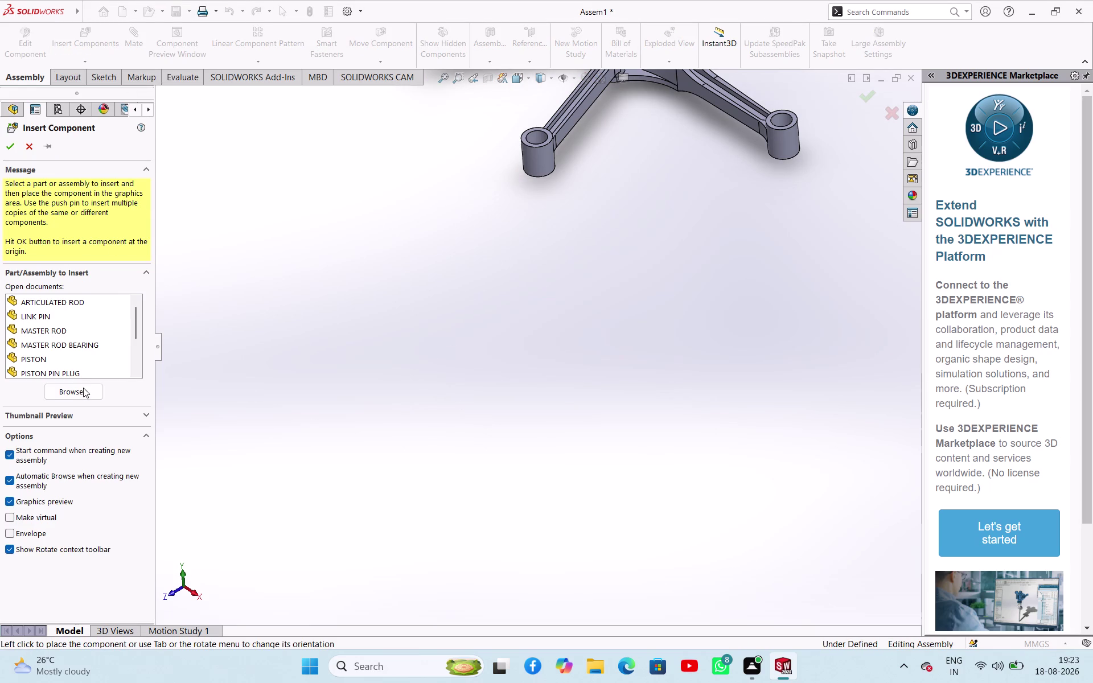
click(55, 361)
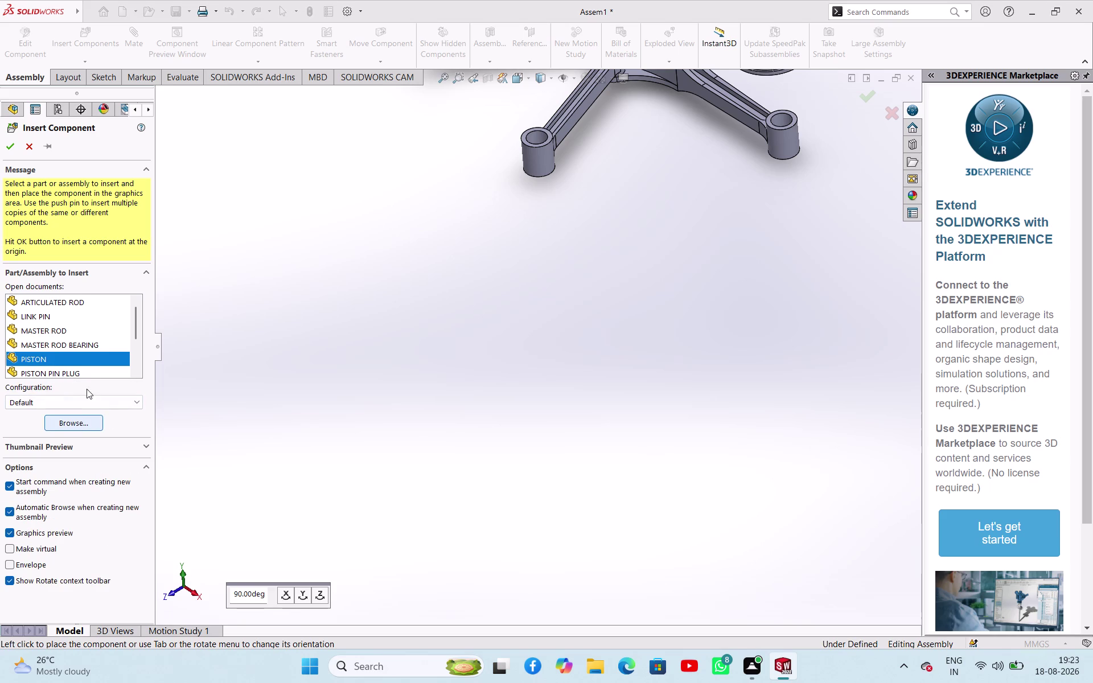
drag(89, 356, 415, 258)
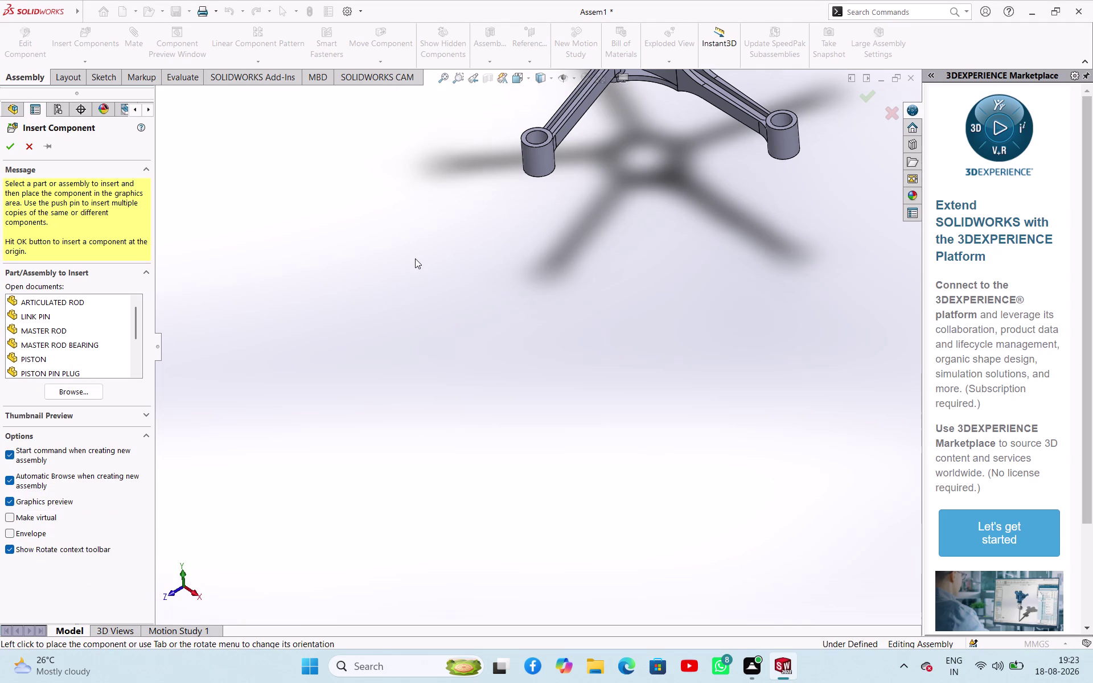
drag(415, 258, 415, 258)
scroll(up, 3)
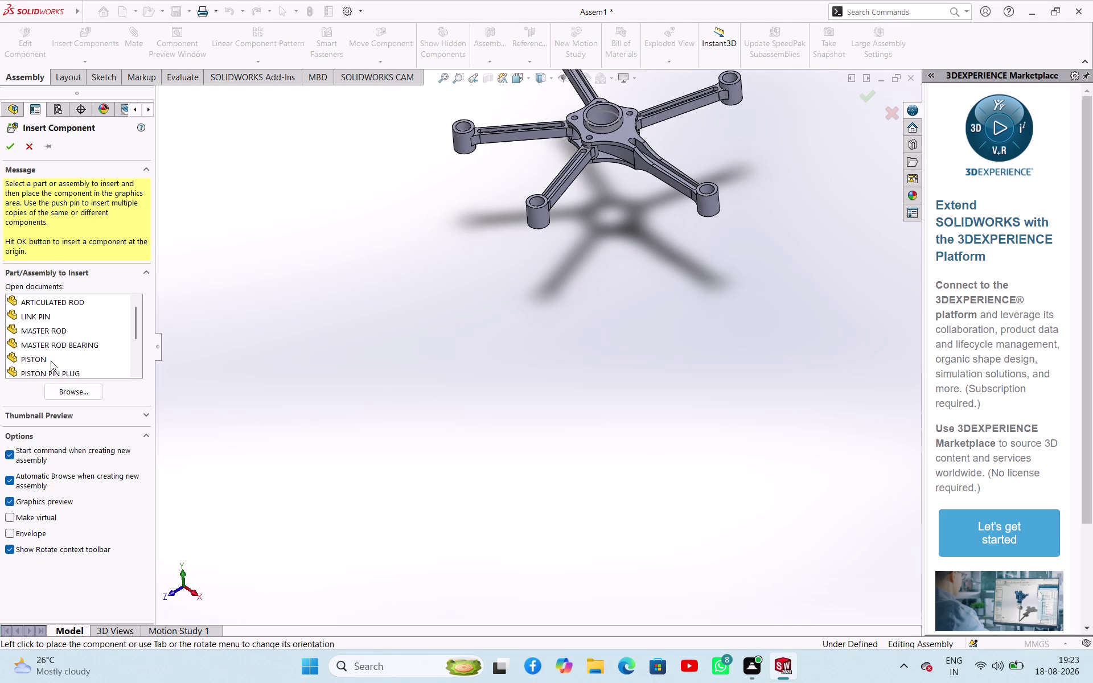
drag(45, 358, 363, 334)
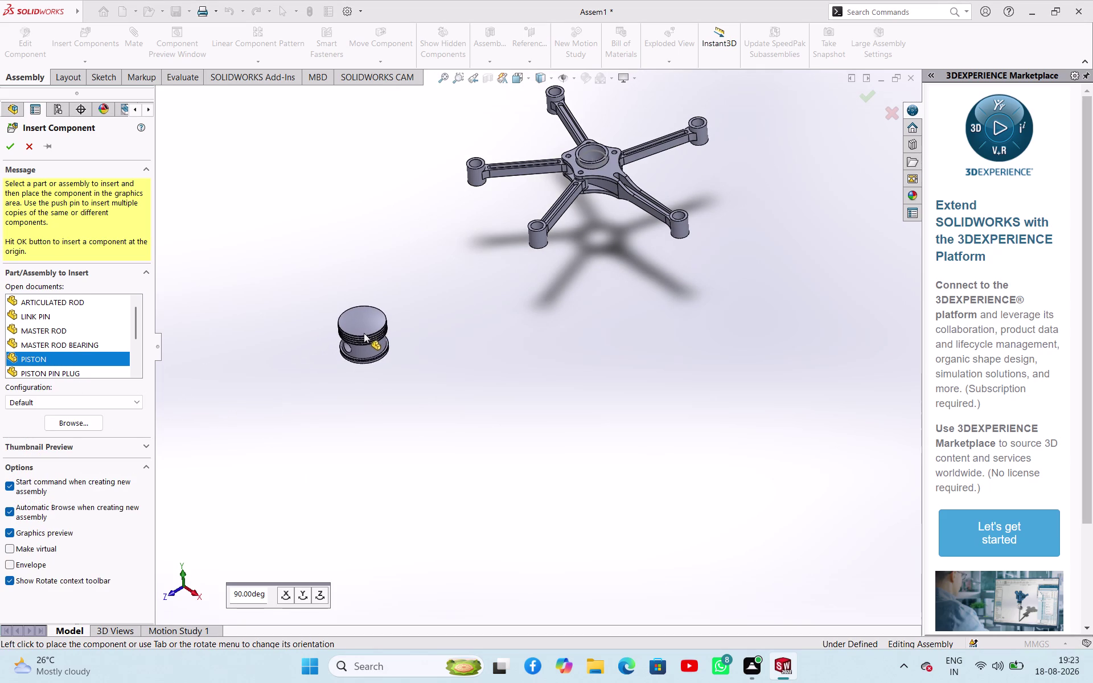
drag(363, 333, 366, 350)
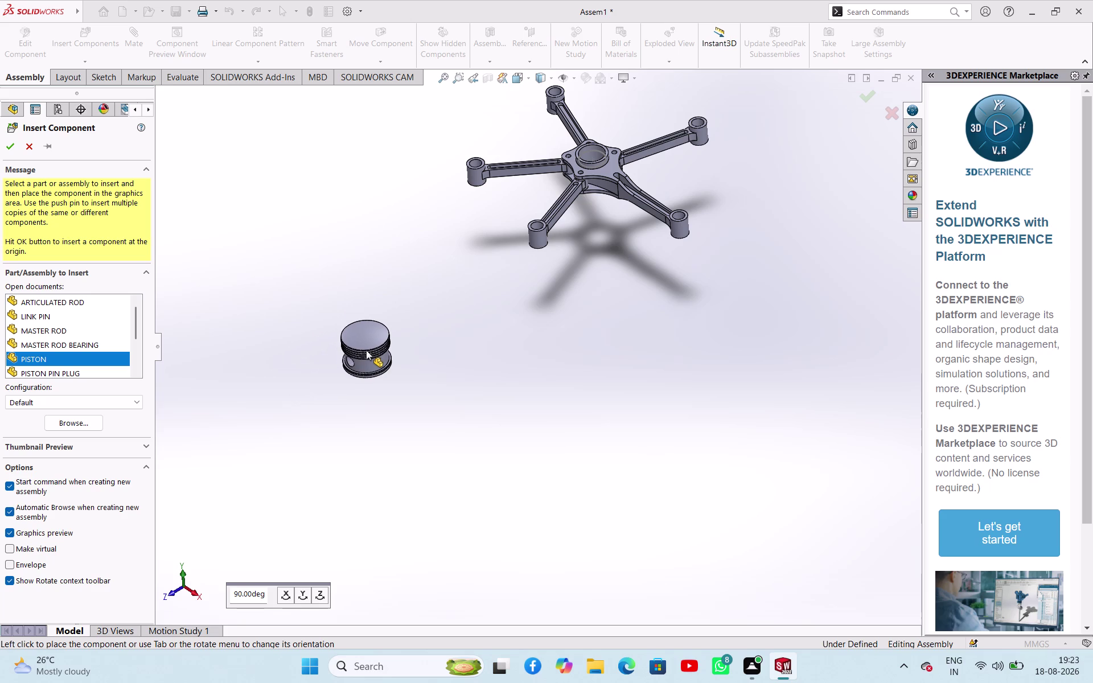
drag(366, 351, 317, 596)
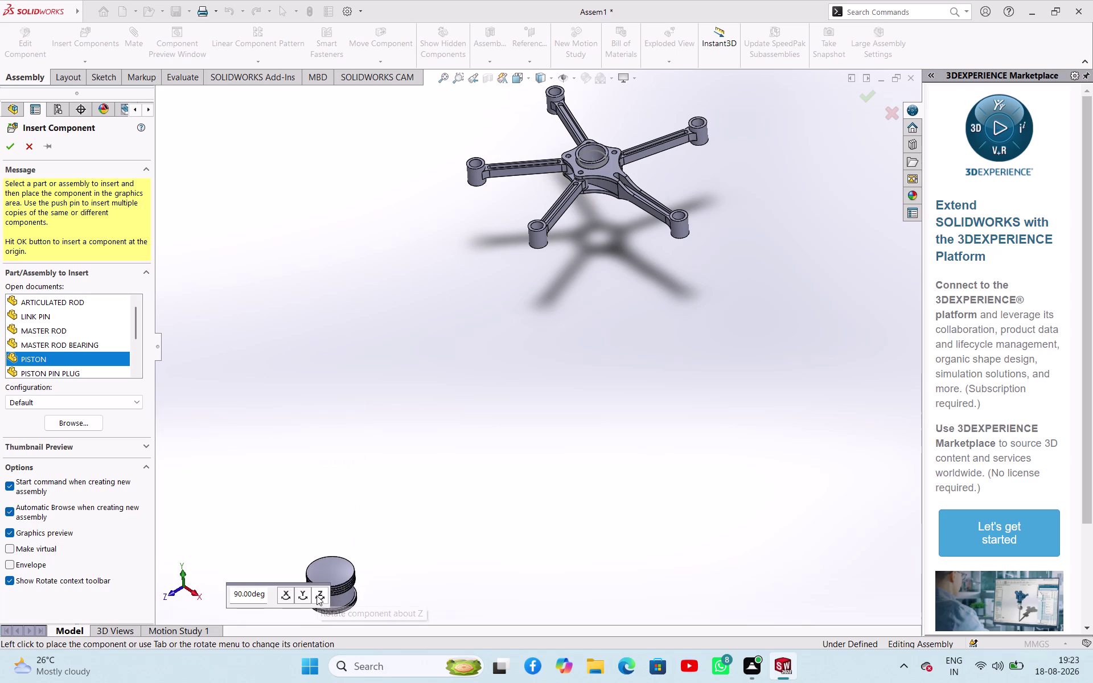
drag(317, 596, 316, 596)
Rotate the piston preview in 90° steps about X, Y and Z, then place it.
click(317, 595)
click(302, 592)
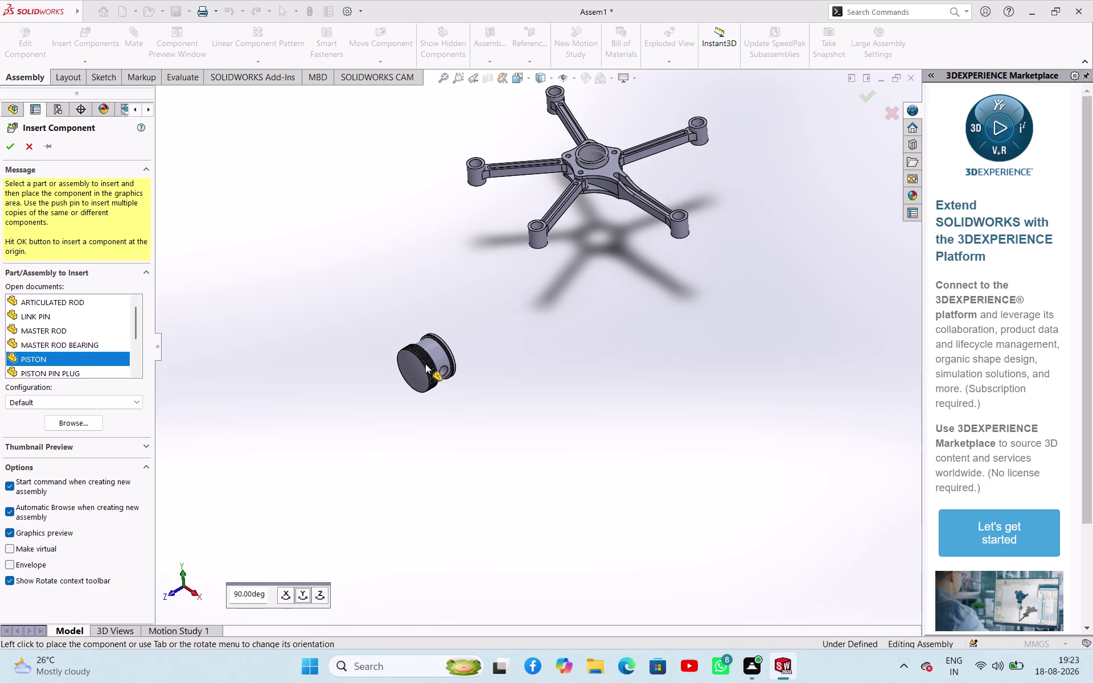
click(284, 596)
click(284, 597)
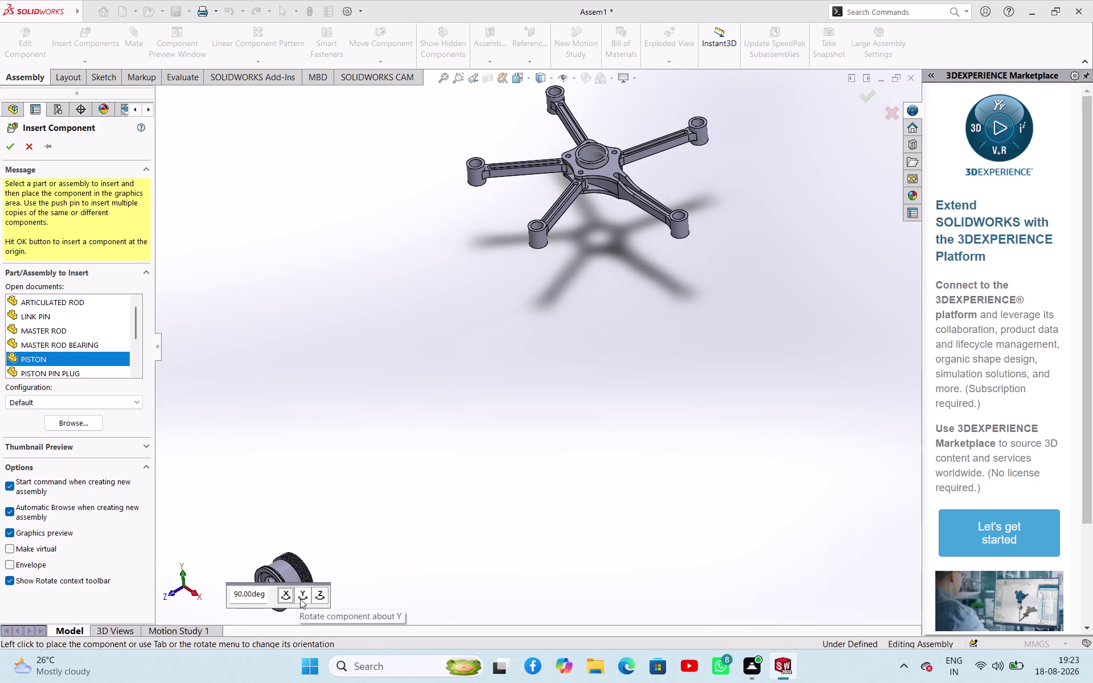
click(300, 599)
click(285, 595)
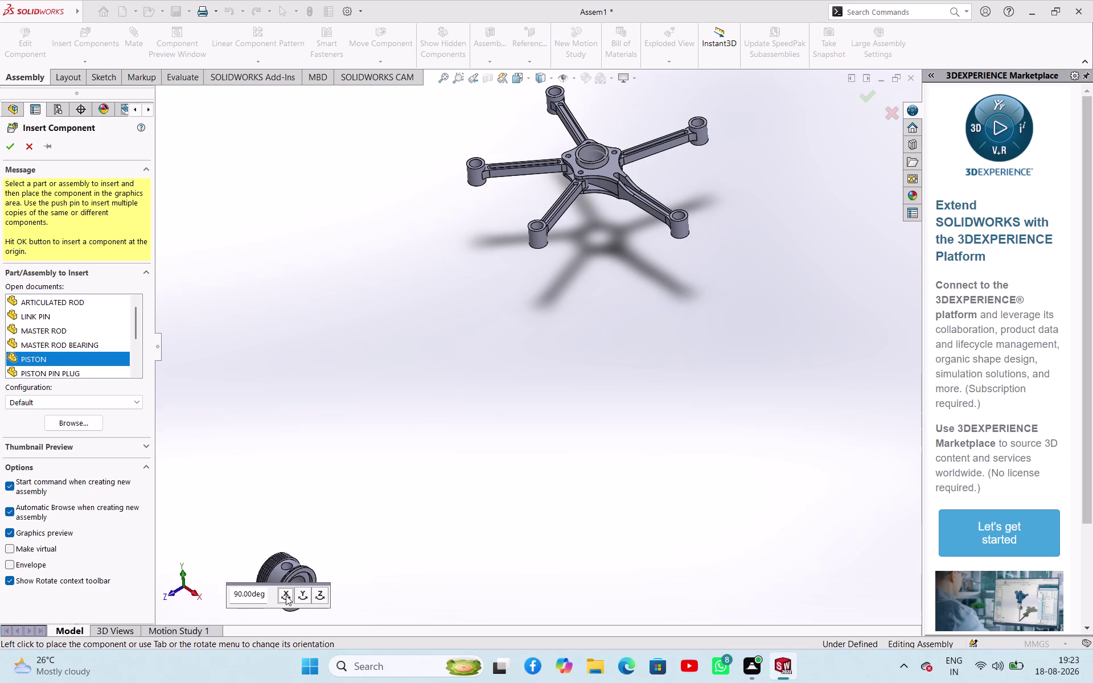
click(286, 596)
click(286, 595)
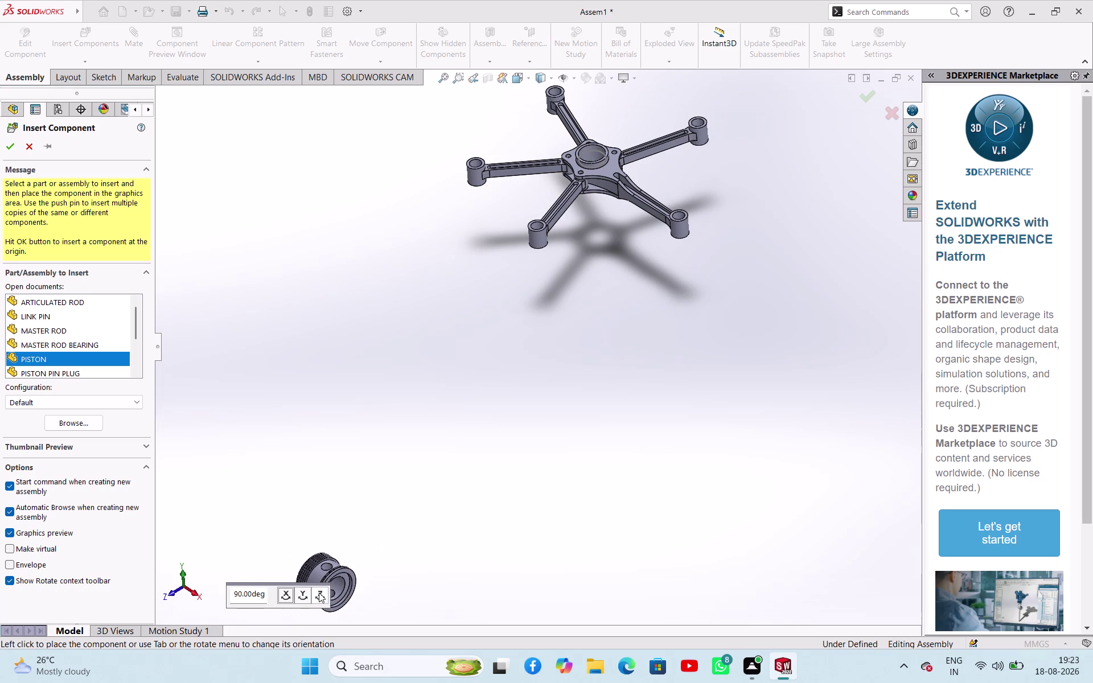
click(319, 592)
click(319, 593)
click(319, 593)
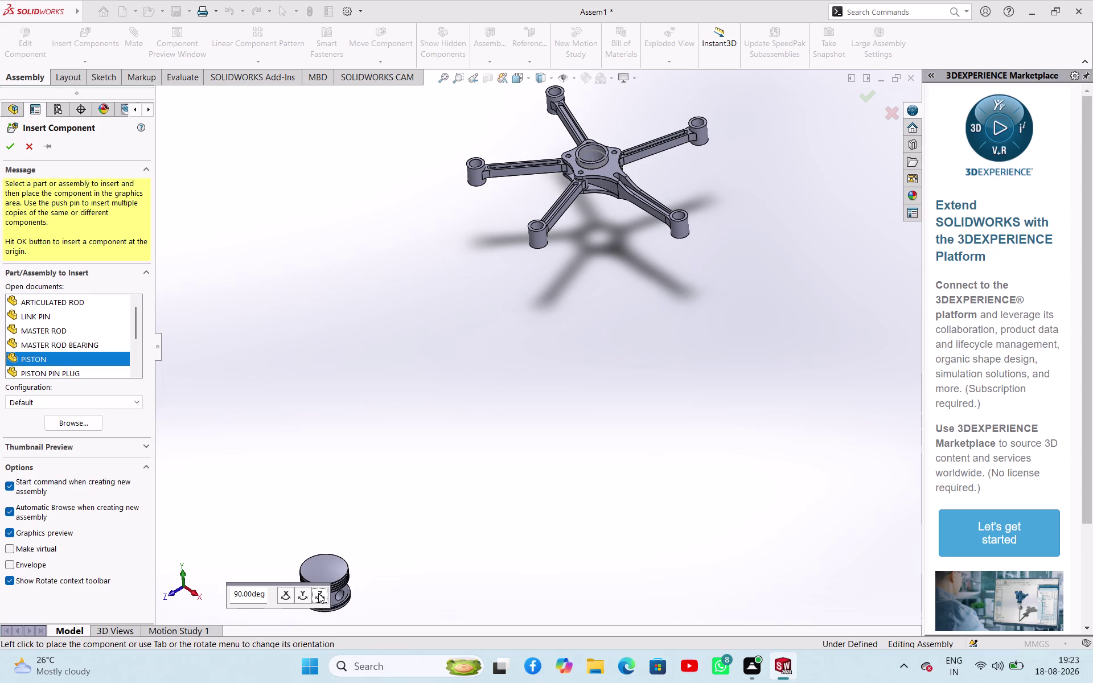
click(303, 594)
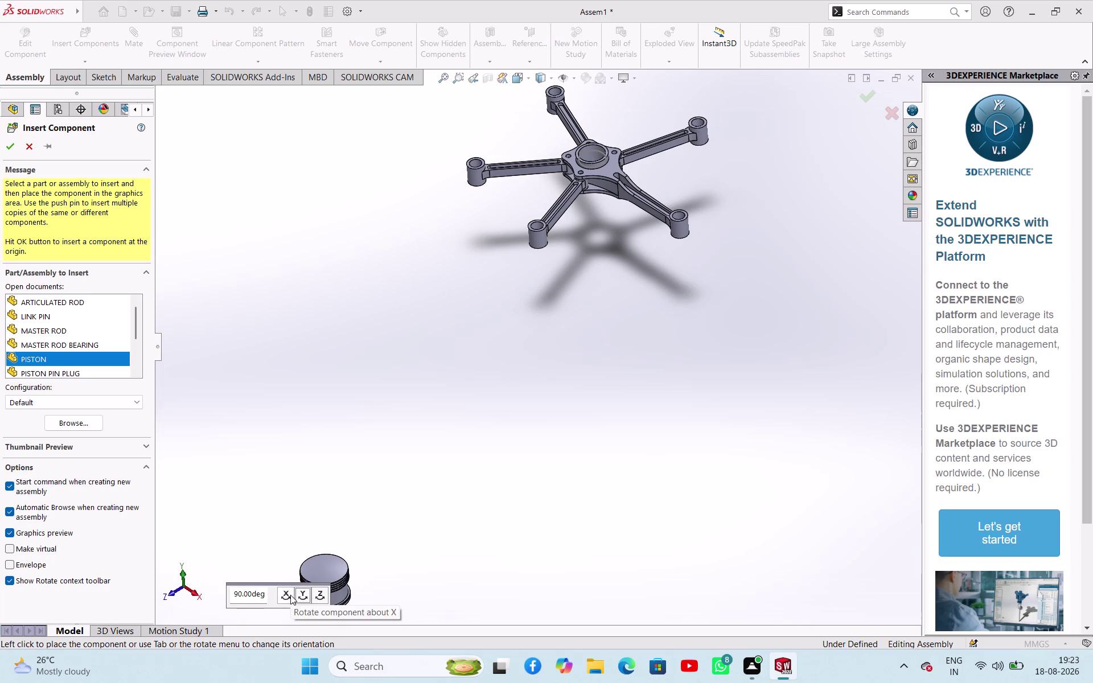
click(299, 595)
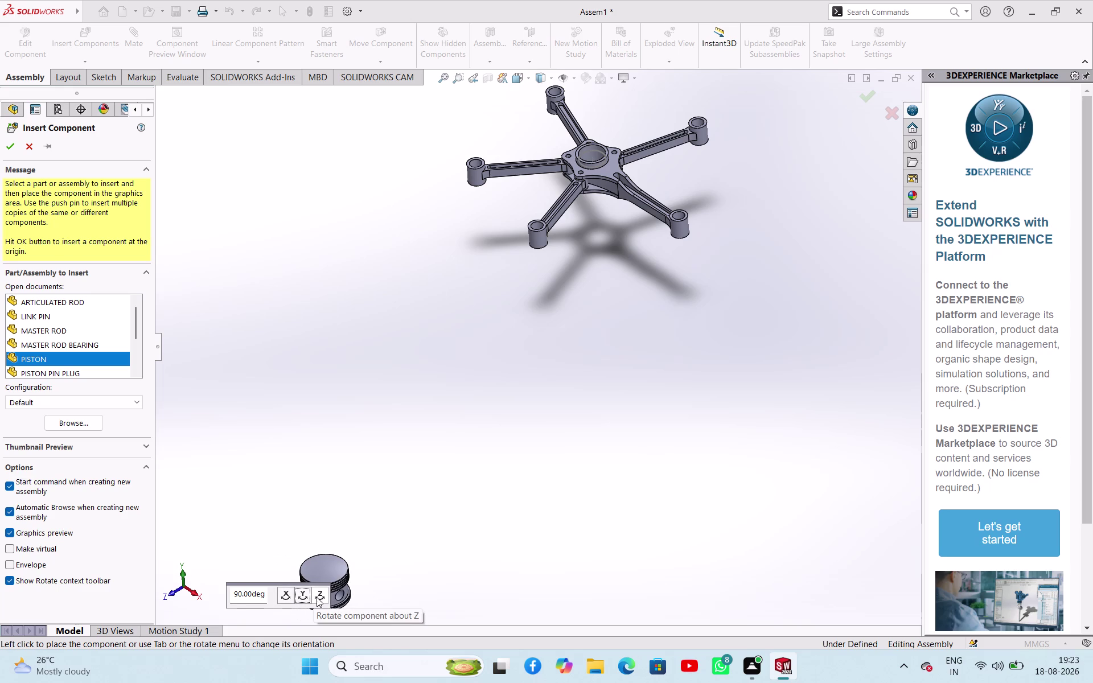
click(316, 597)
click(298, 593)
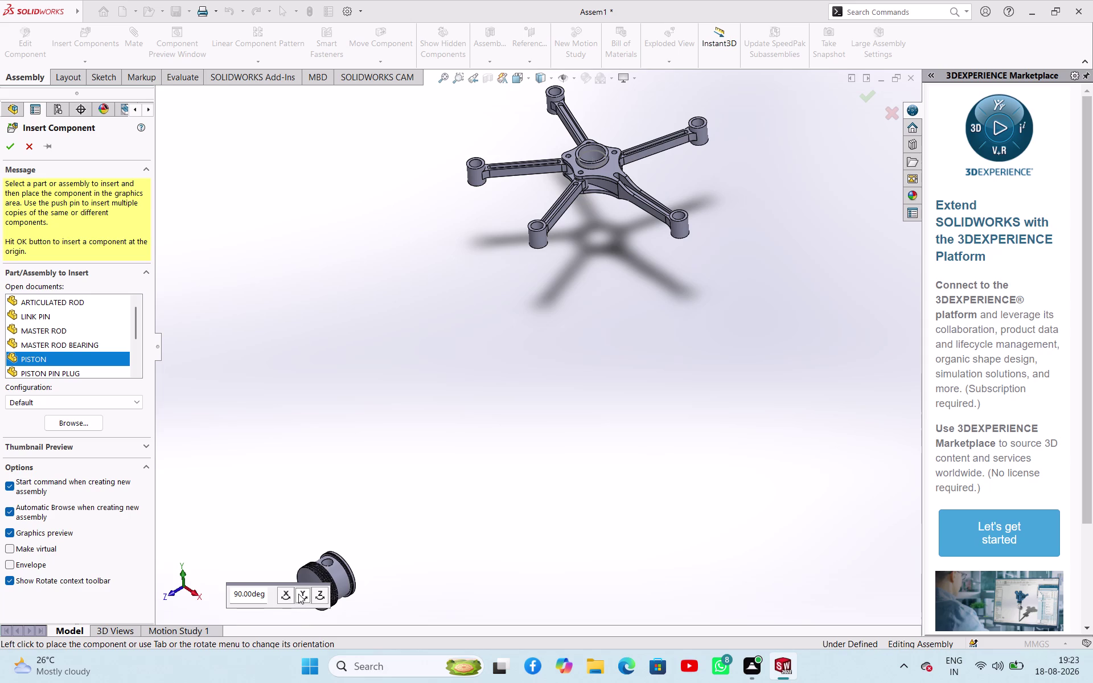